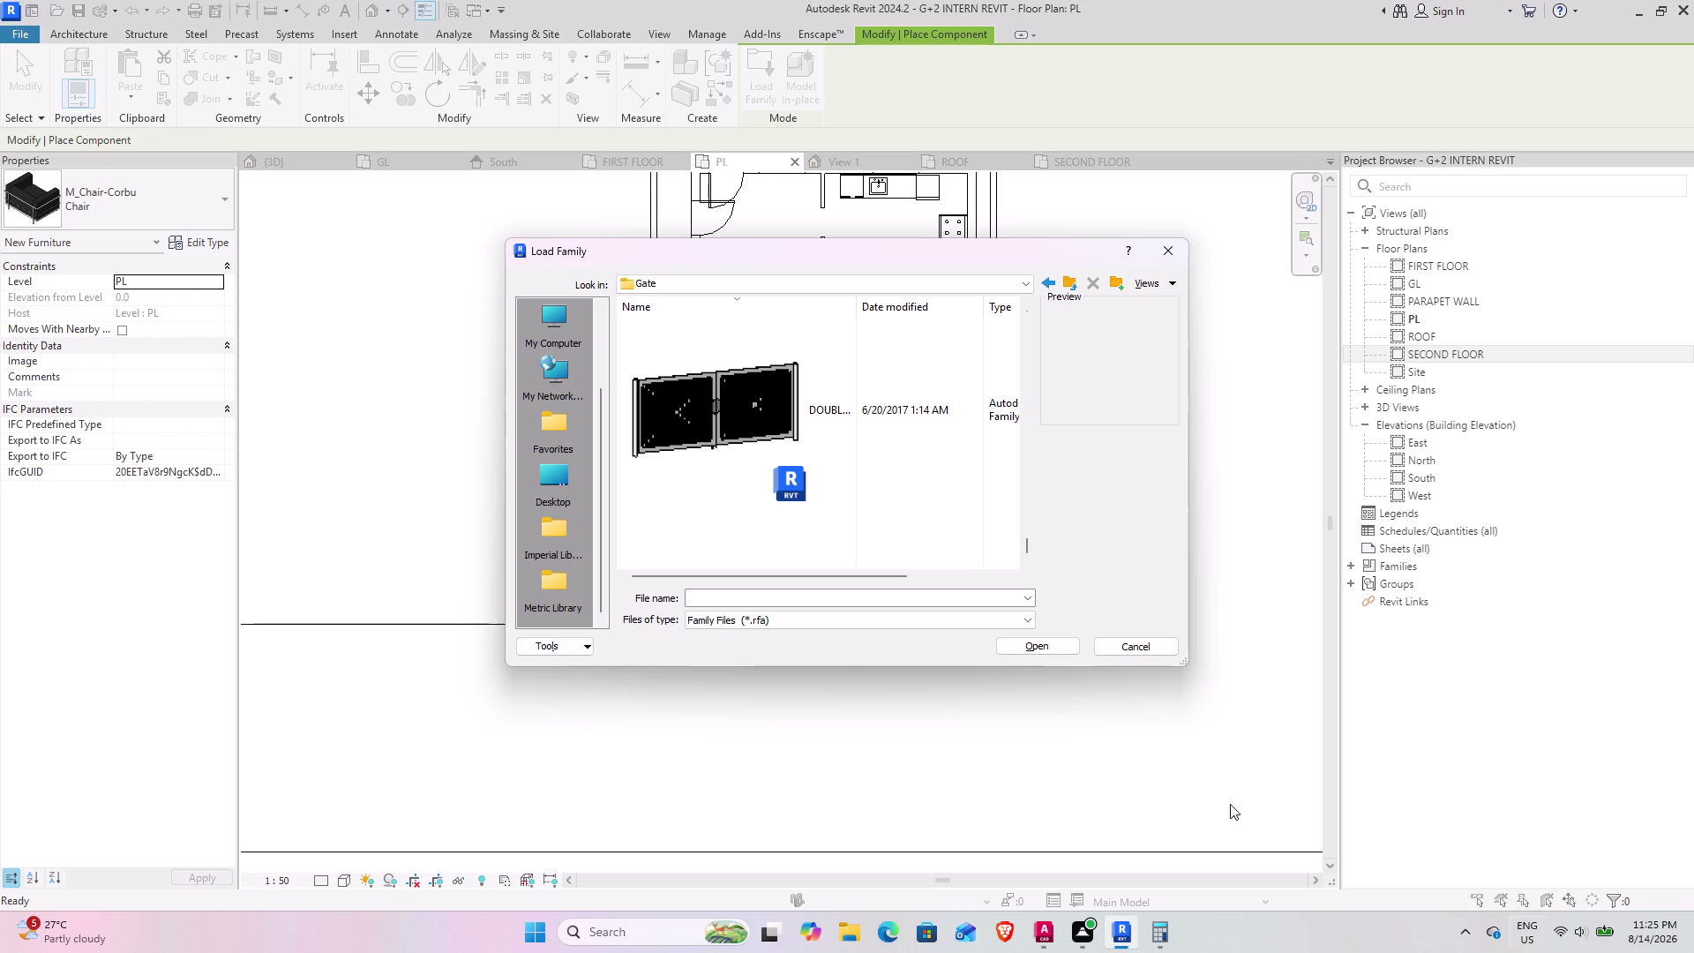
Load DOUBLE_METAL_GATE_10830.rfa and place the gate below the building entrance.
click(735, 420)
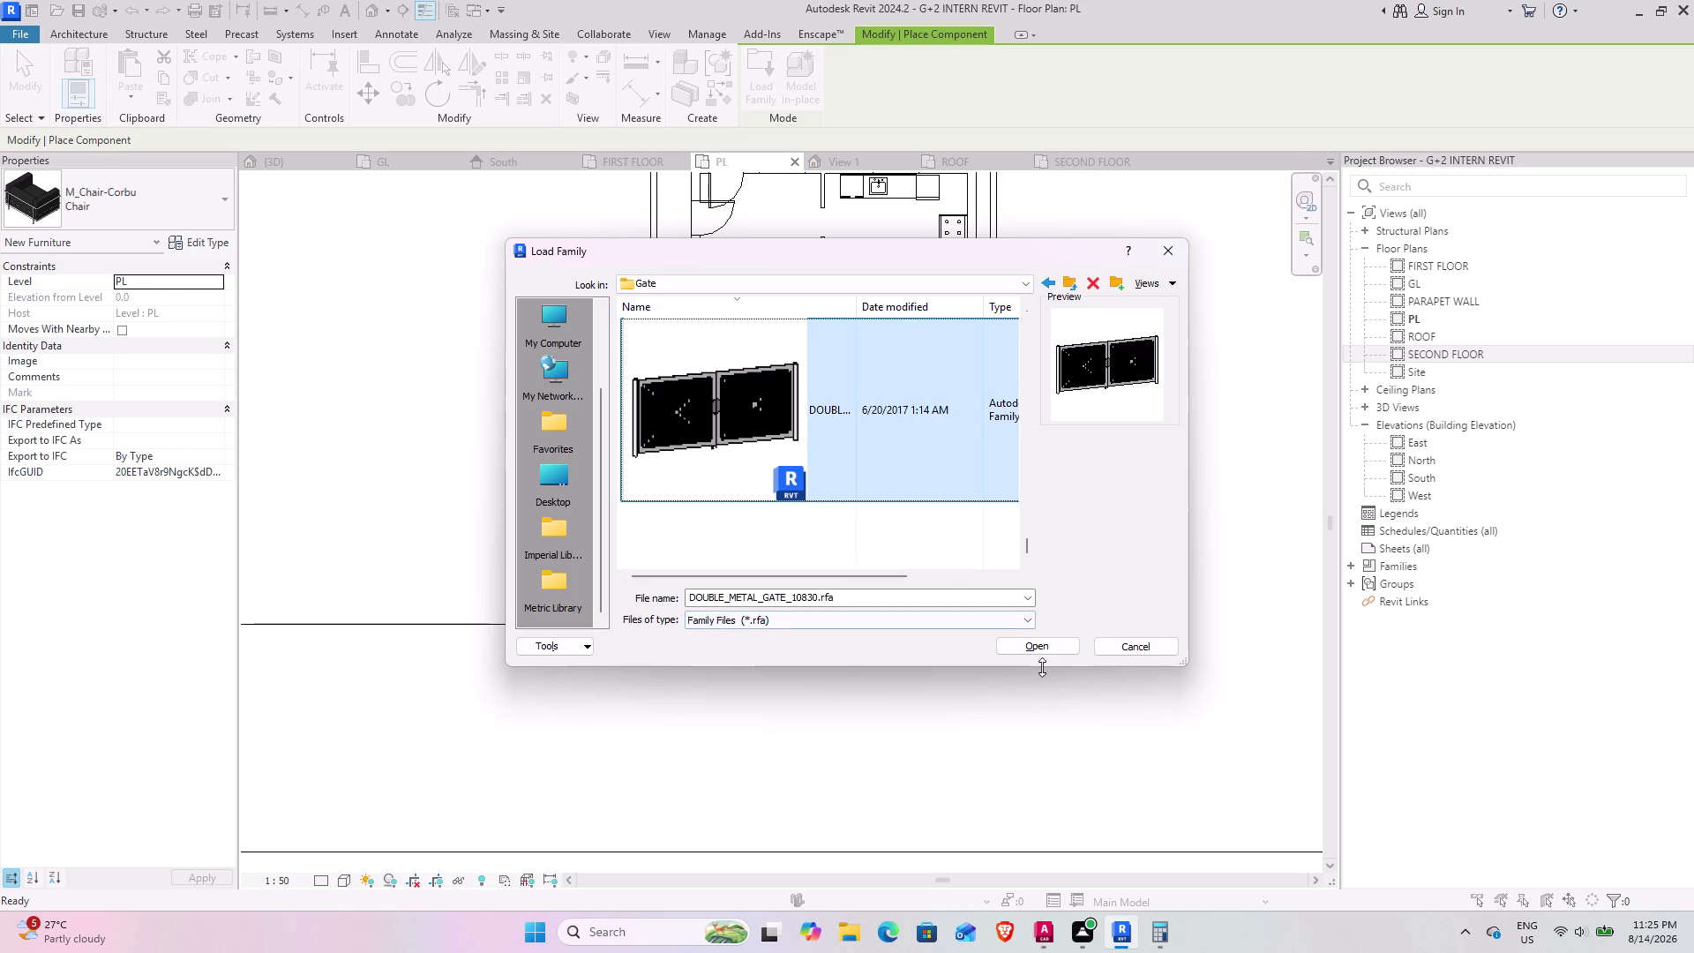
click(1031, 643)
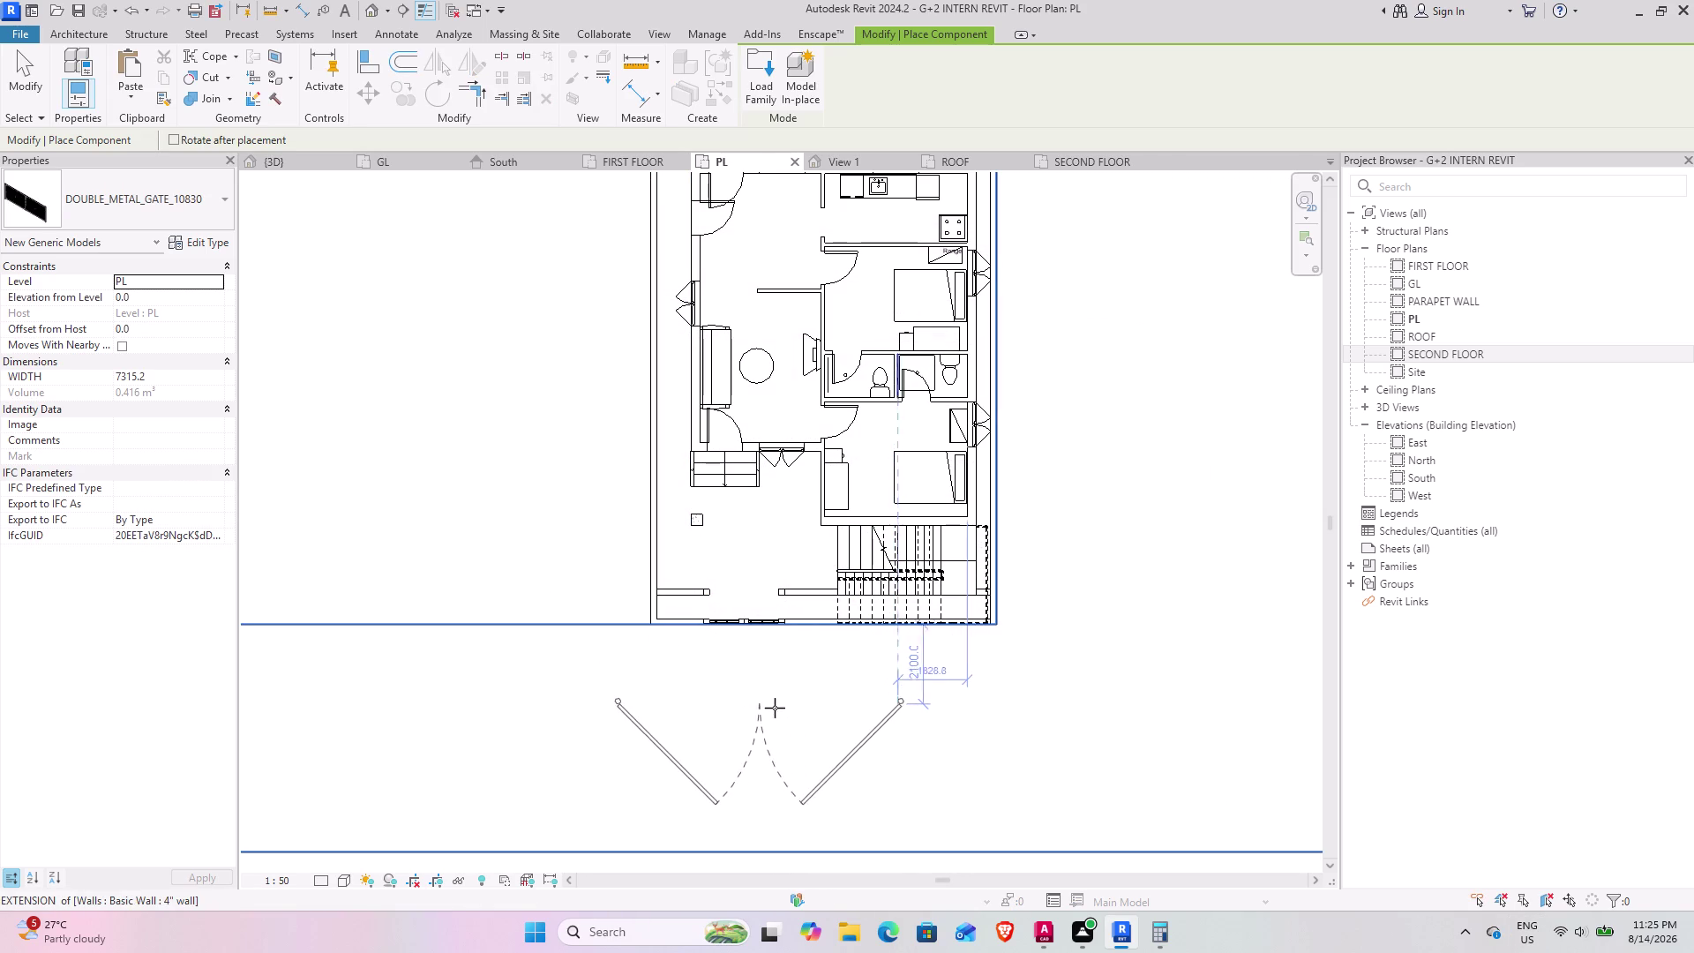
click(773, 708)
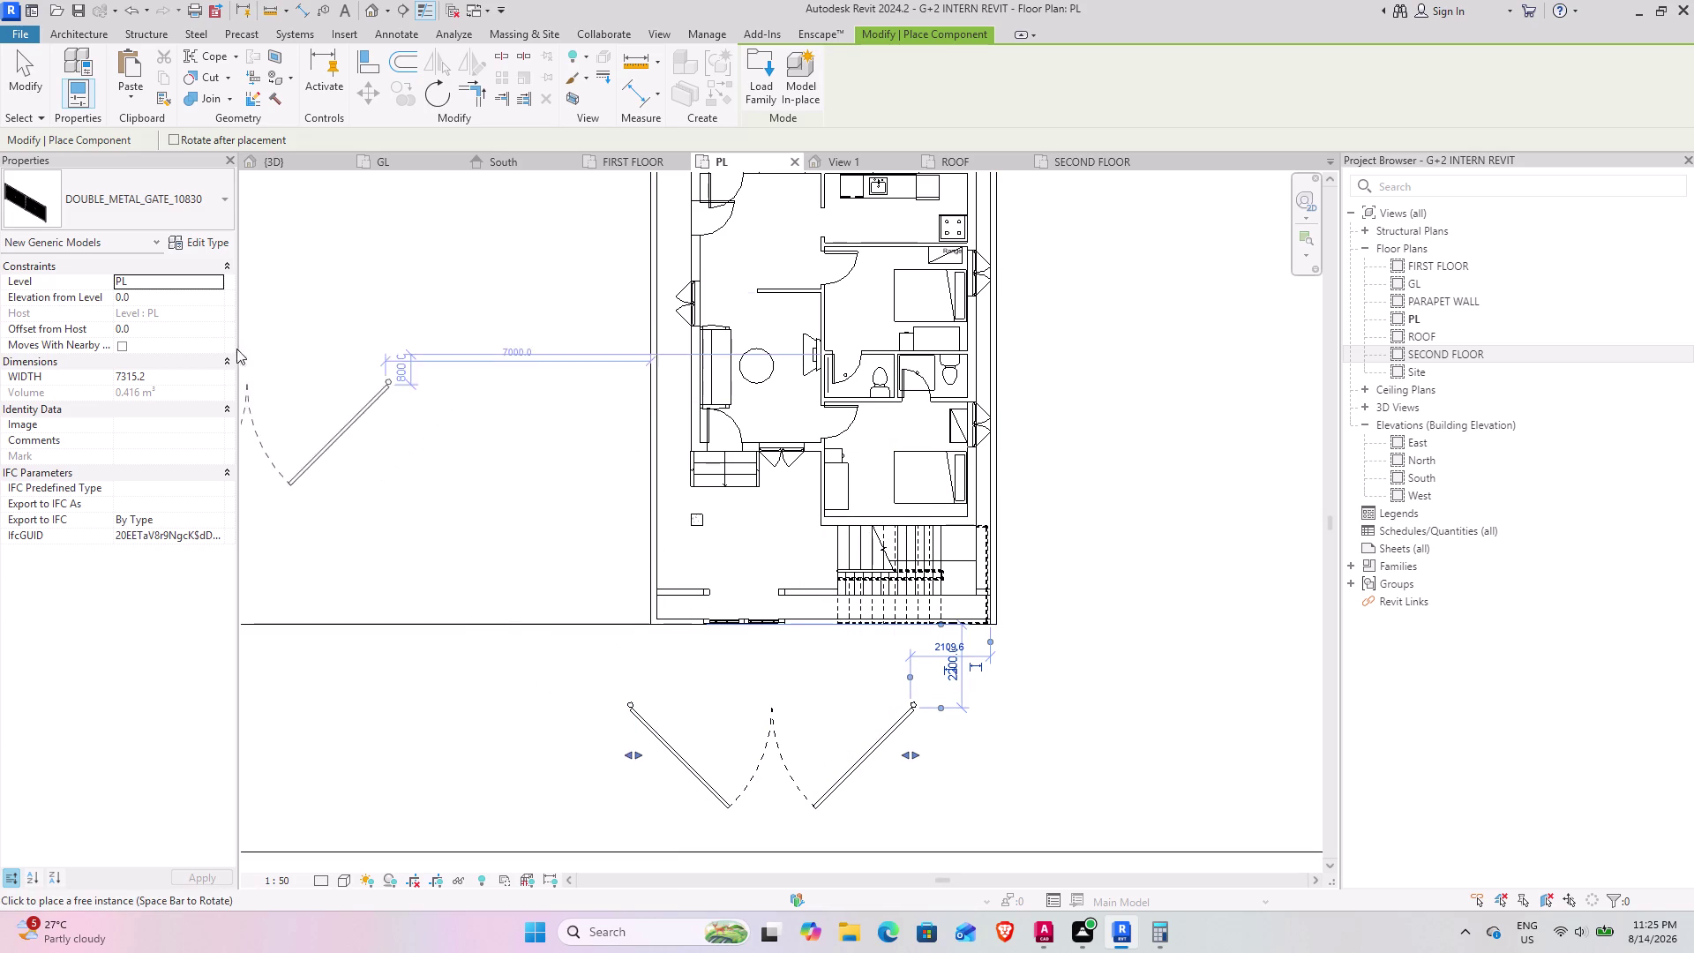
key(Escape)
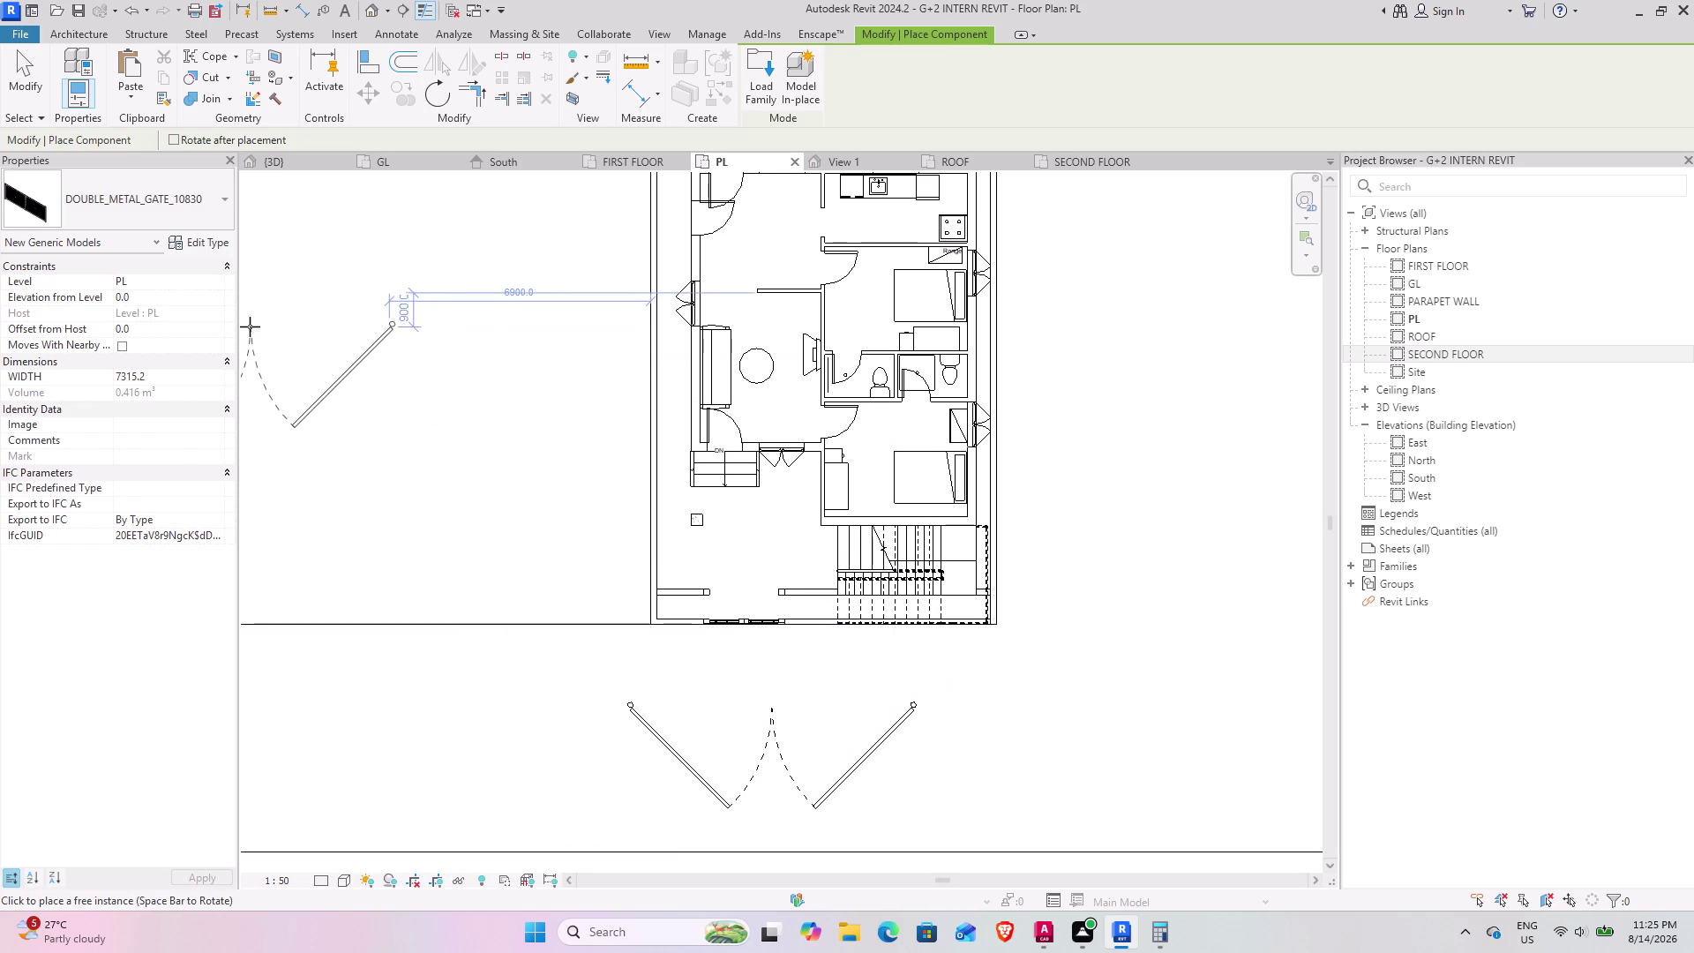
Select the placed gate in the {3D} view and open its family for editing.
click(285, 162)
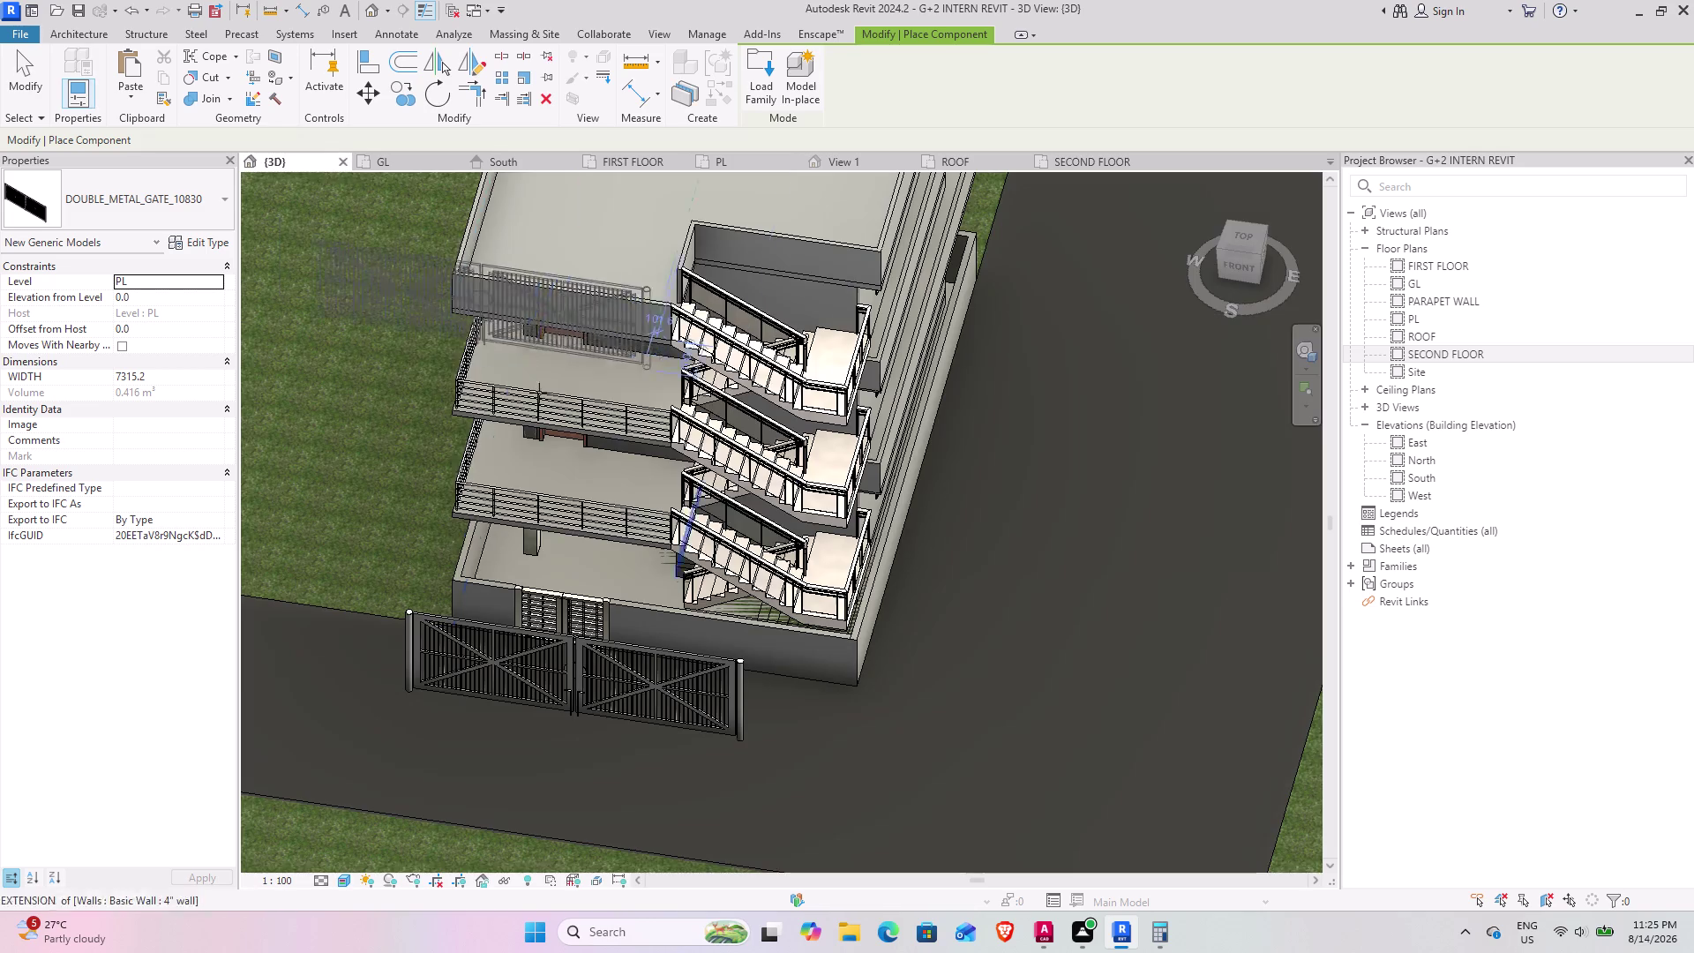
key(Escape)
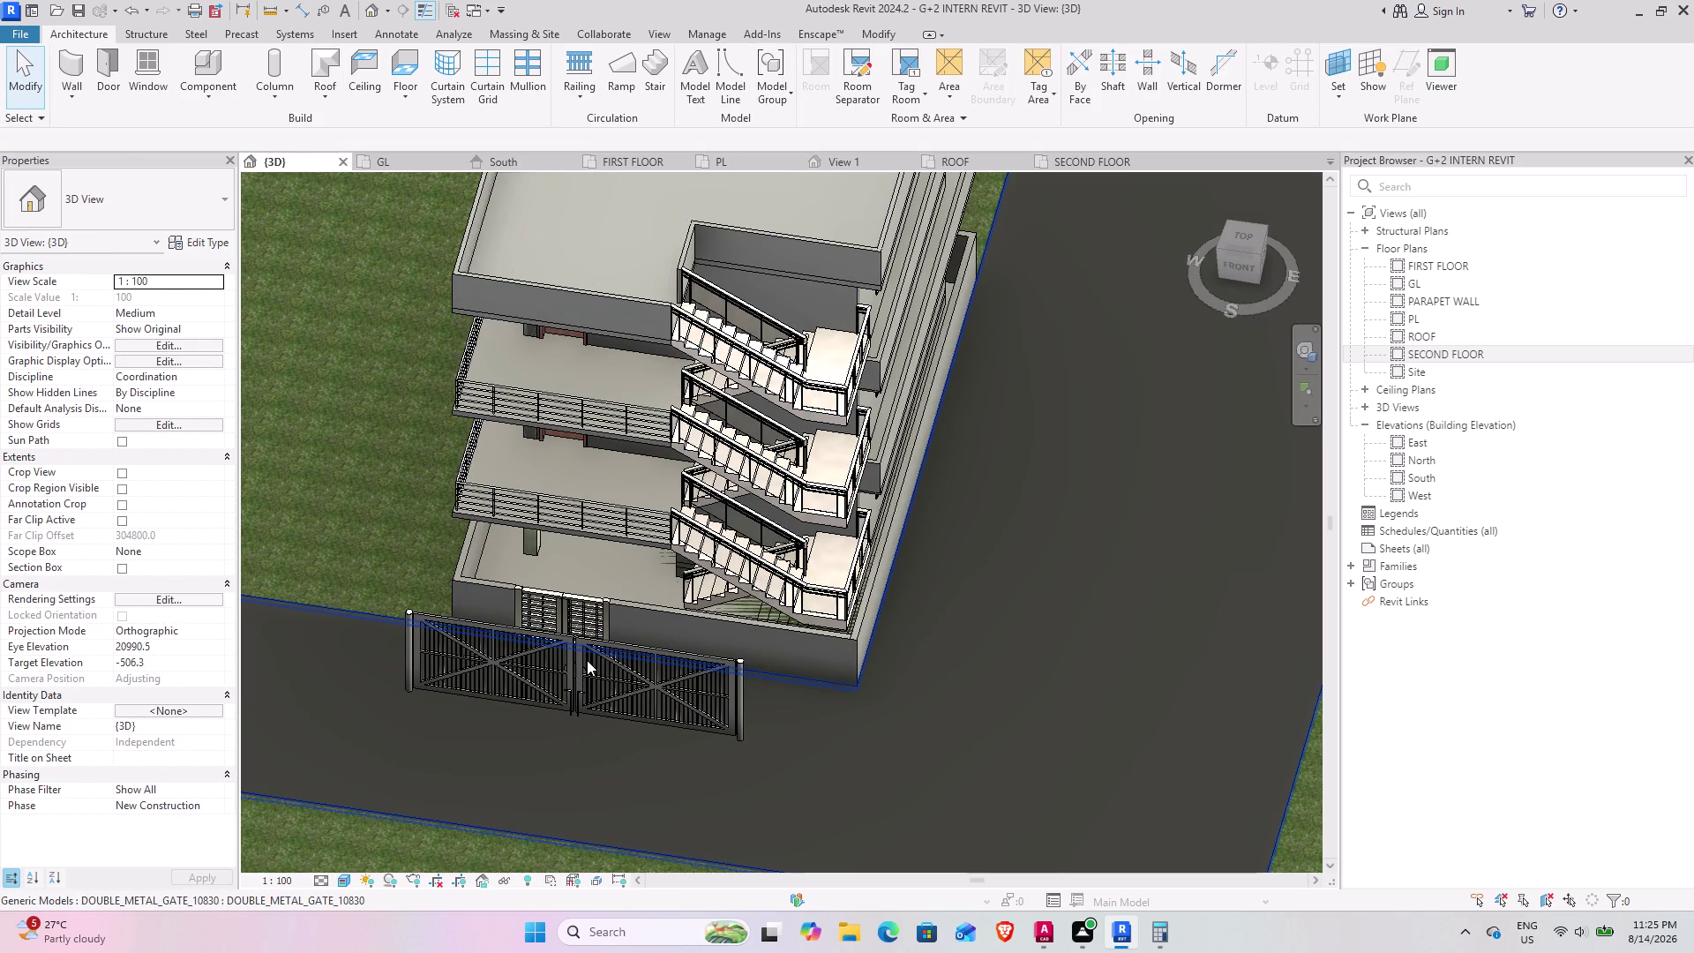
click(587, 660)
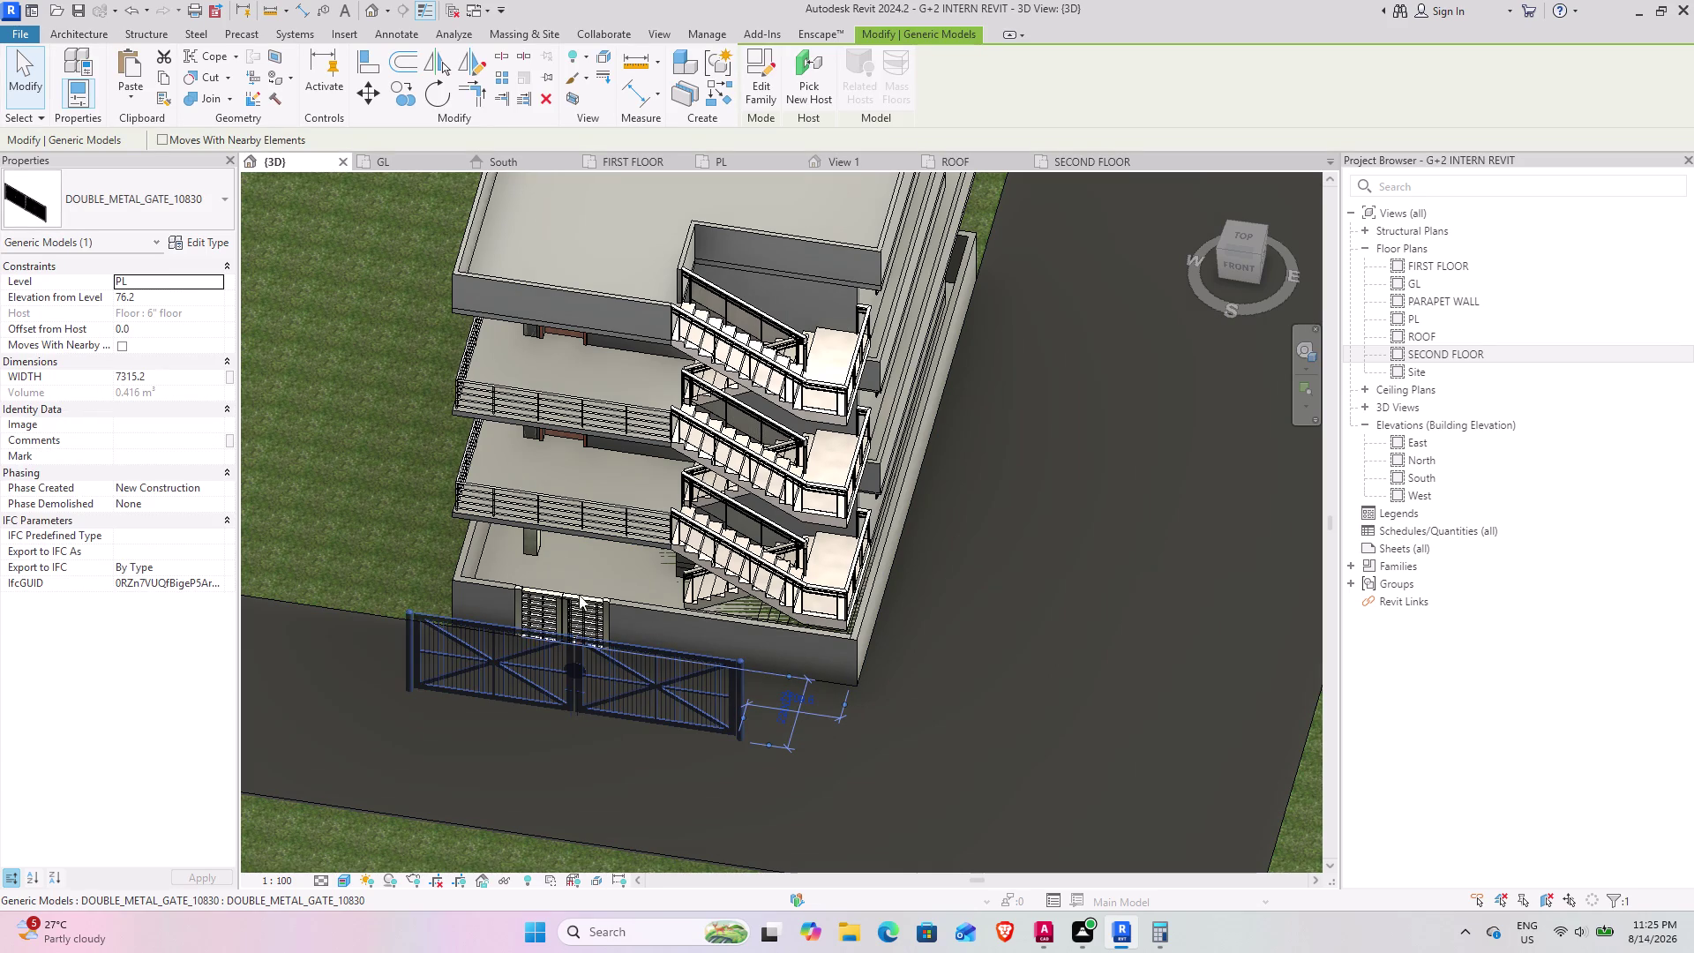
click(771, 82)
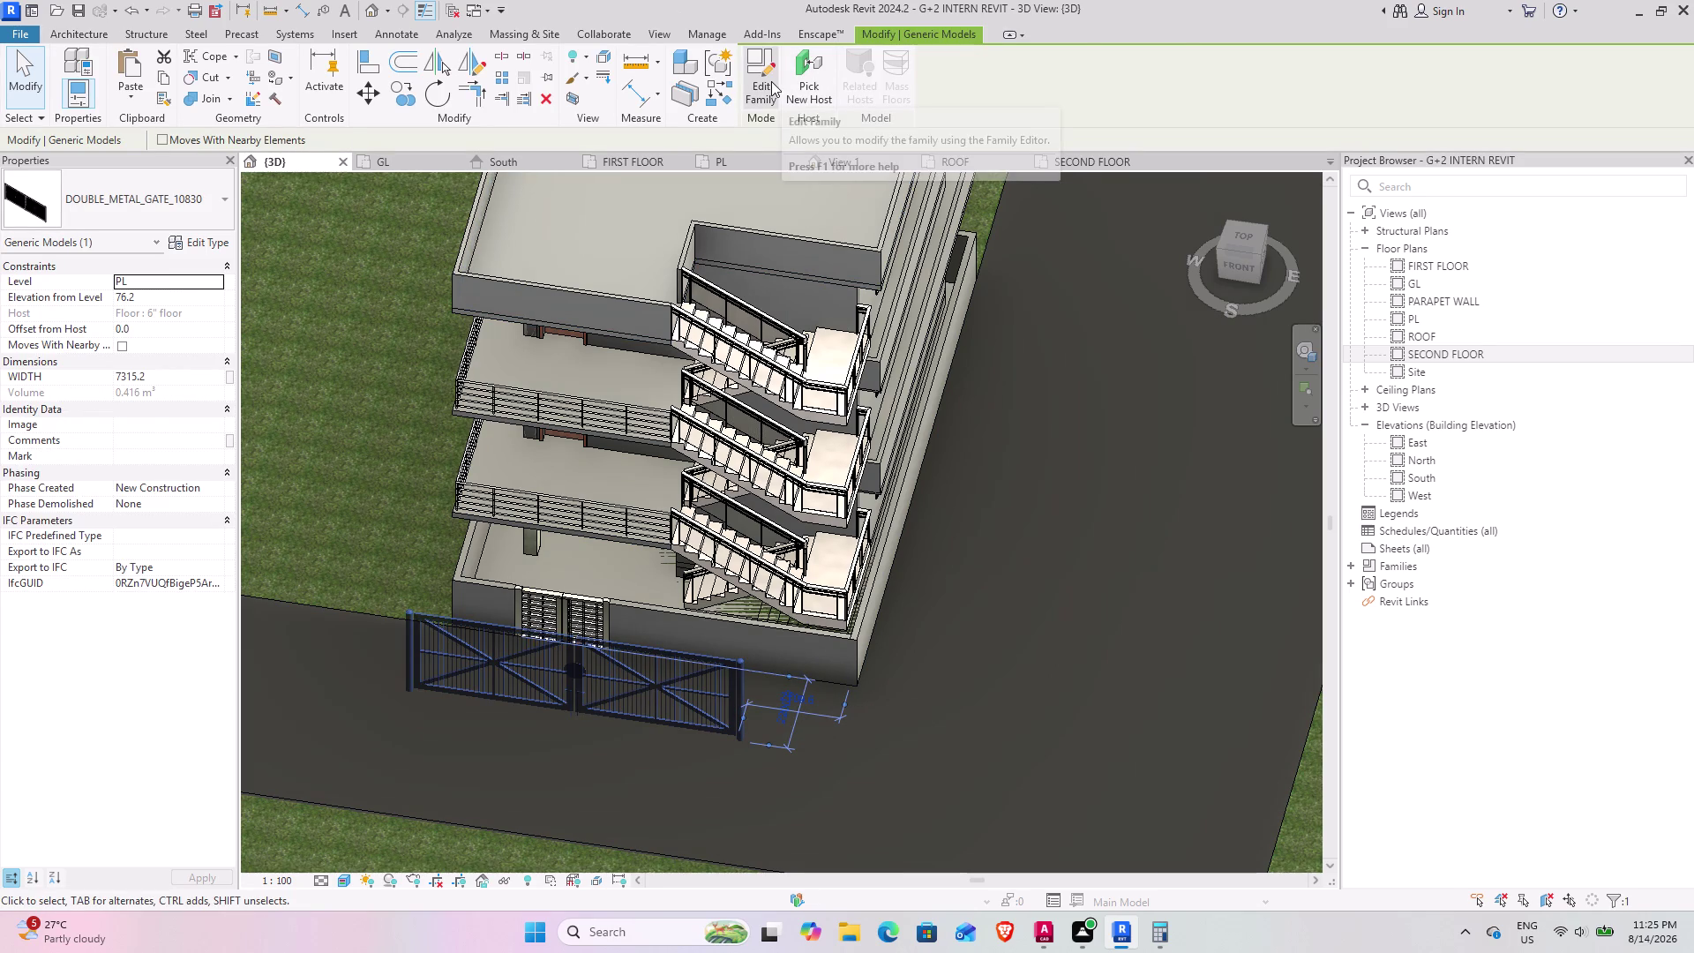
scroll(down, 3)
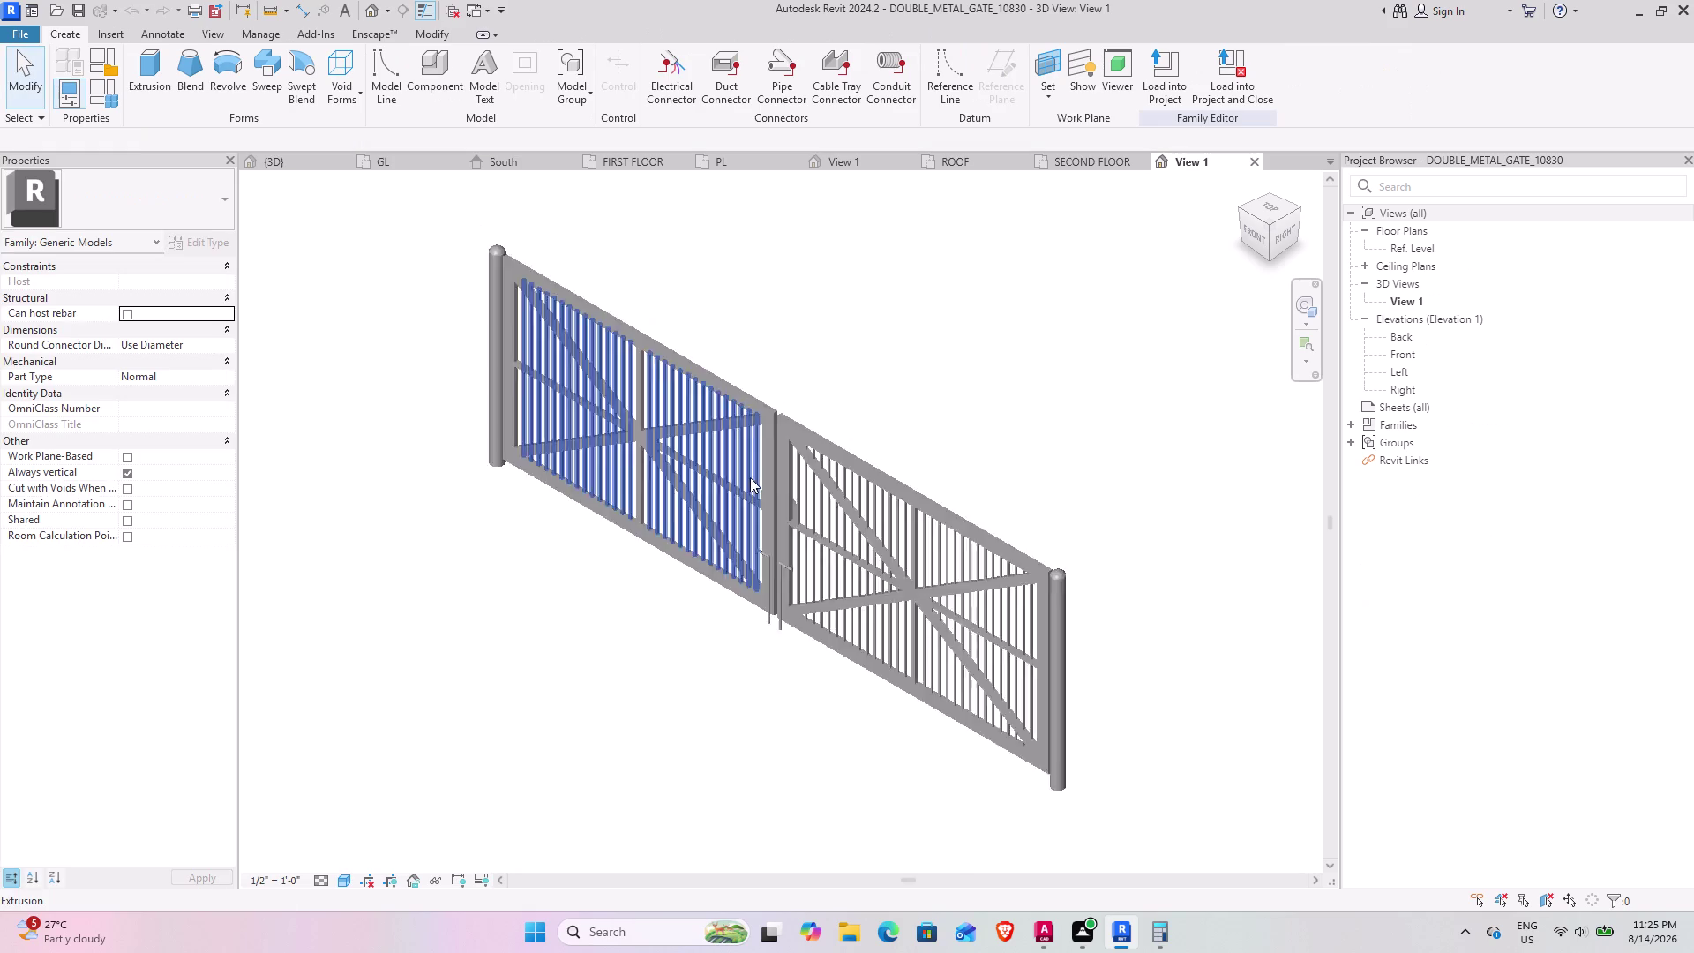
Orbit the gate family to a front view and window-select all eleven gate parts.
scroll(down, 3)
middle_drag(724, 519, 949, 470)
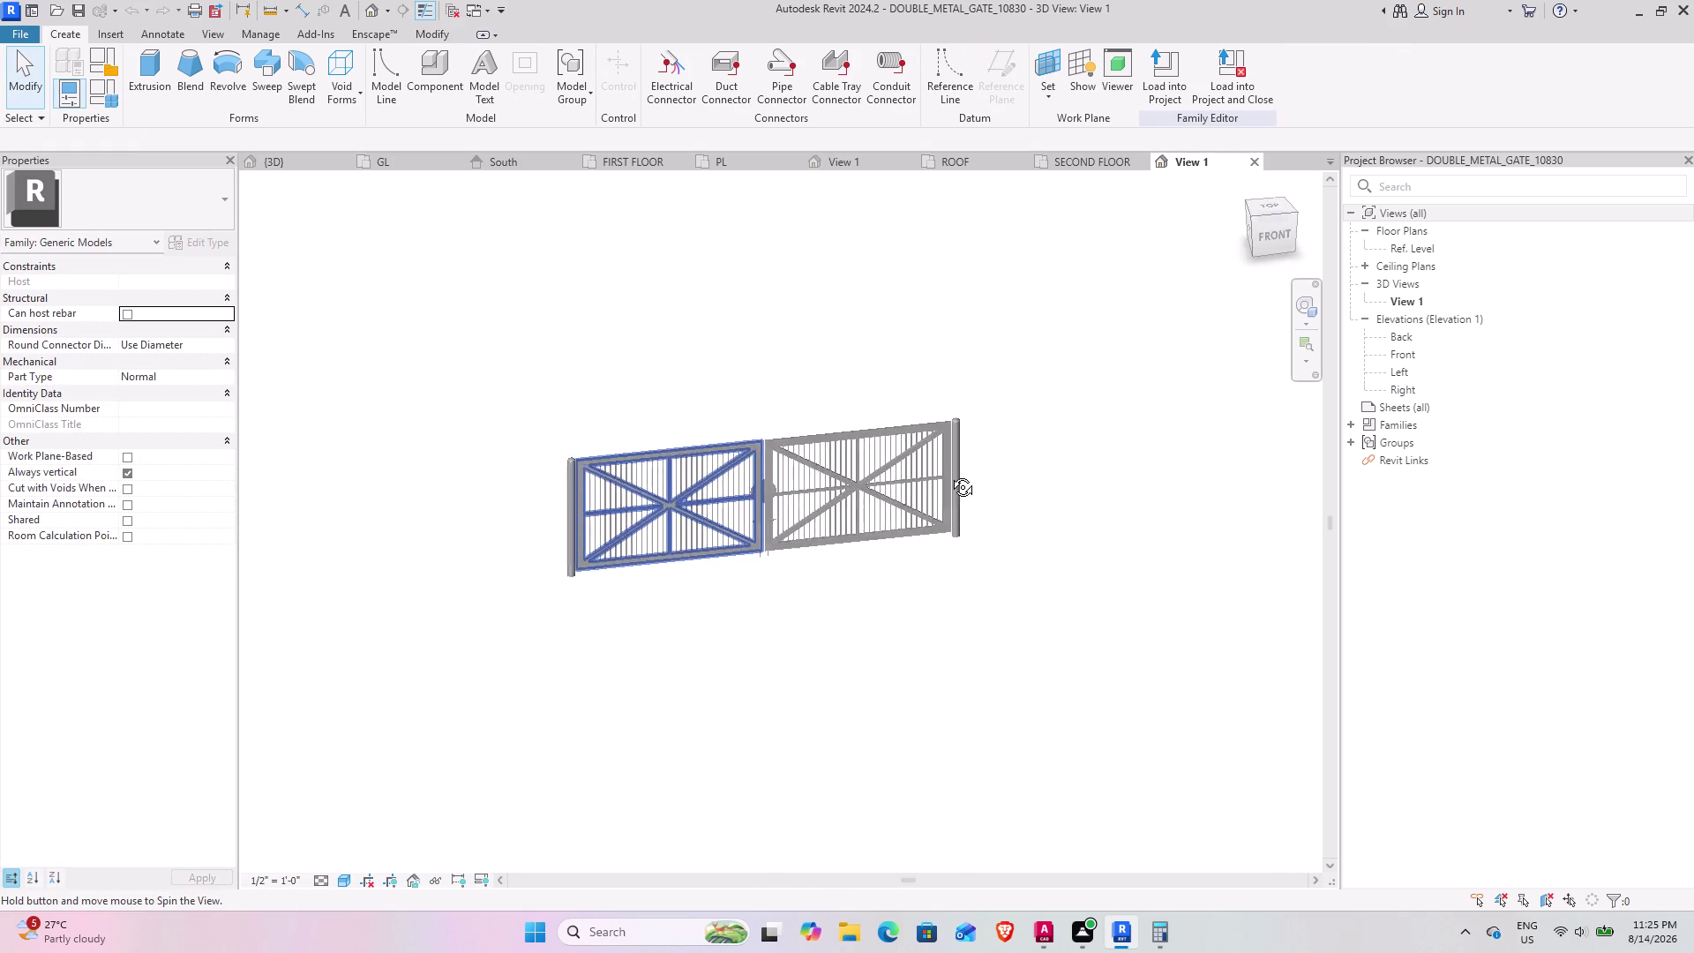
middle_drag(949, 470, 909, 473)
drag(985, 574, 969, 558)
drag(525, 393, 1041, 641)
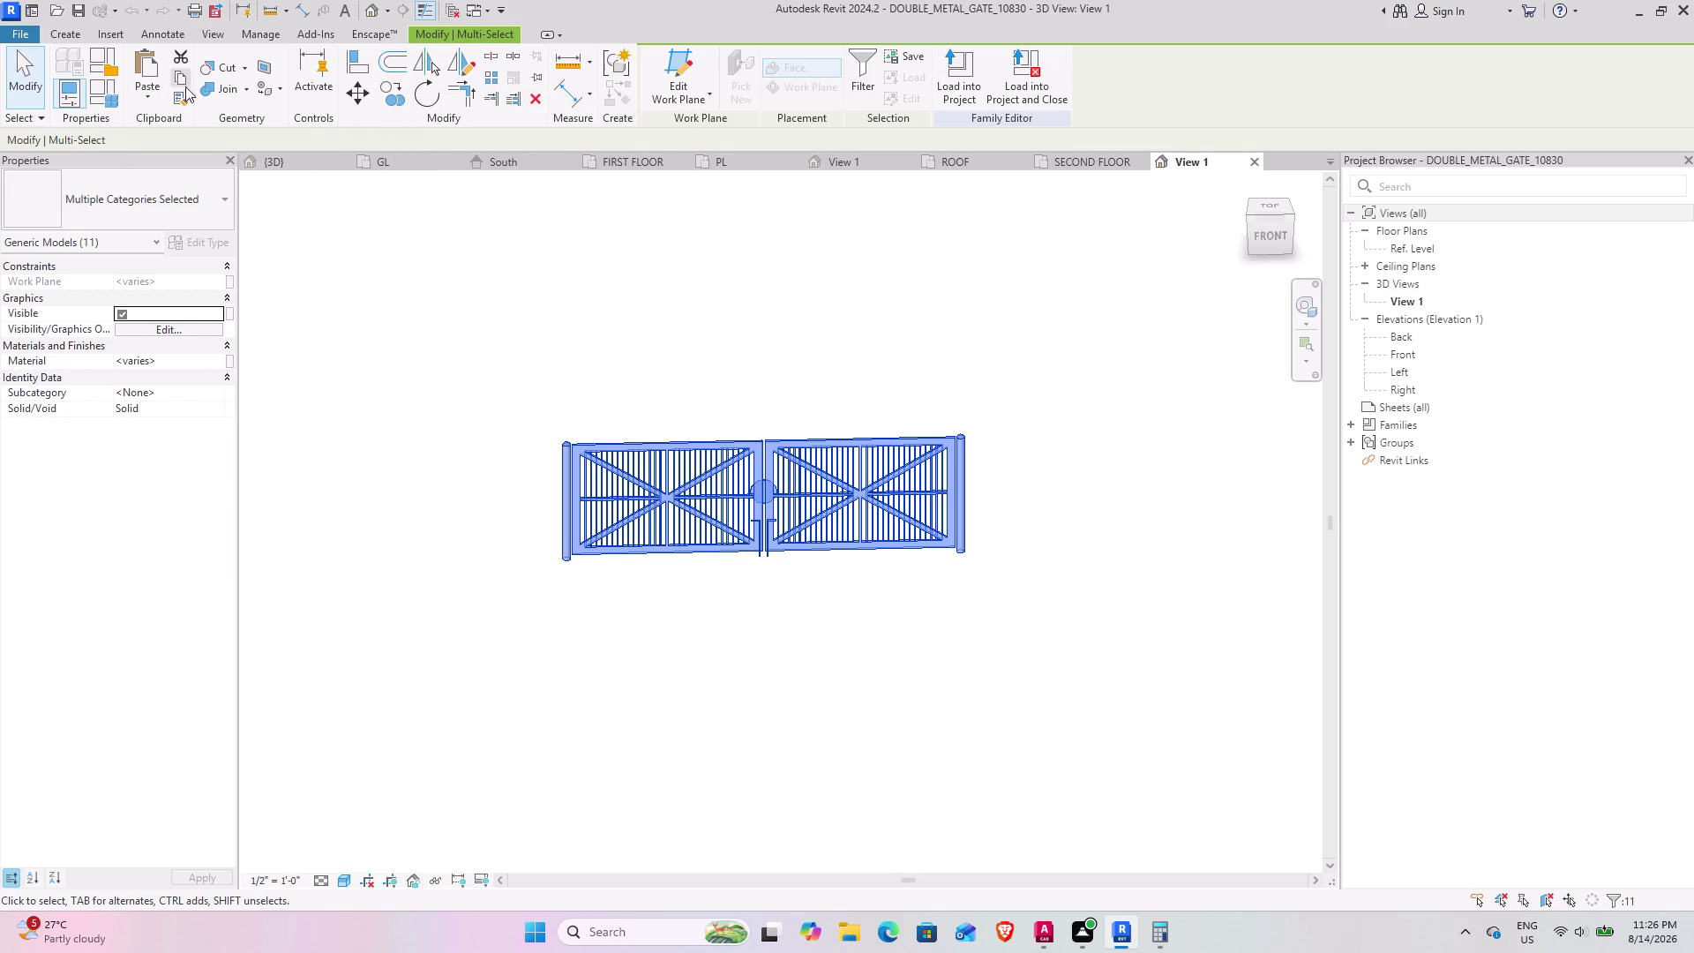
Make the left gate leaf's two-inch extrusion the only selected element.
click(247, 70)
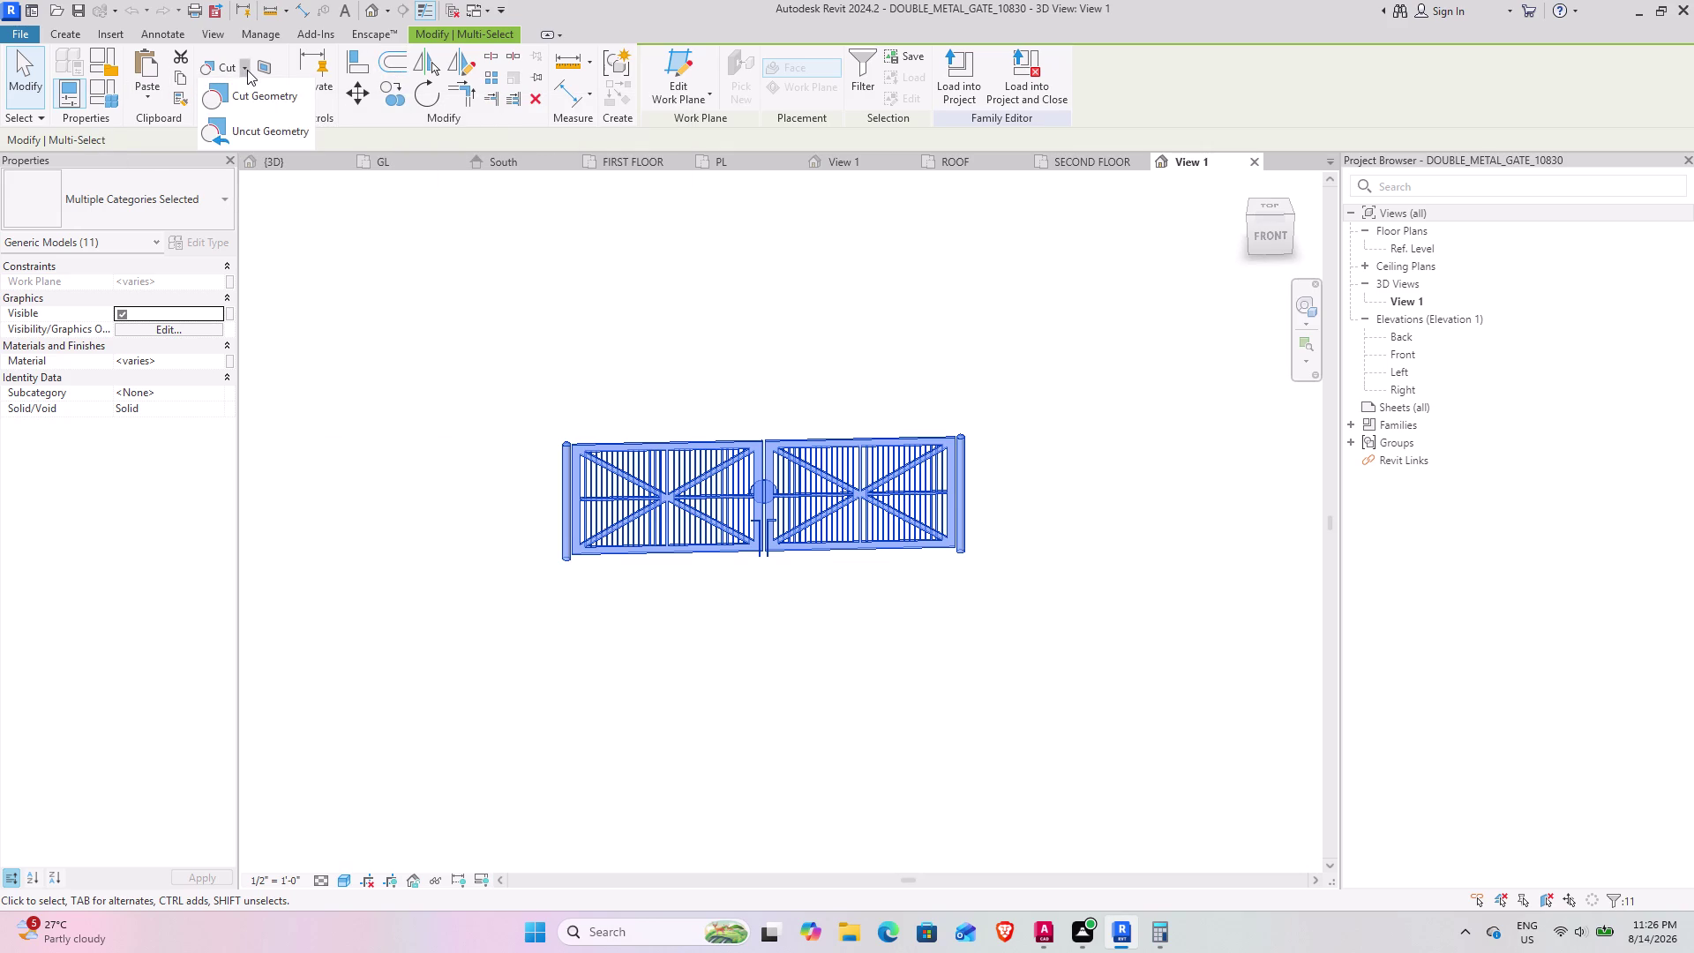
click(247, 70)
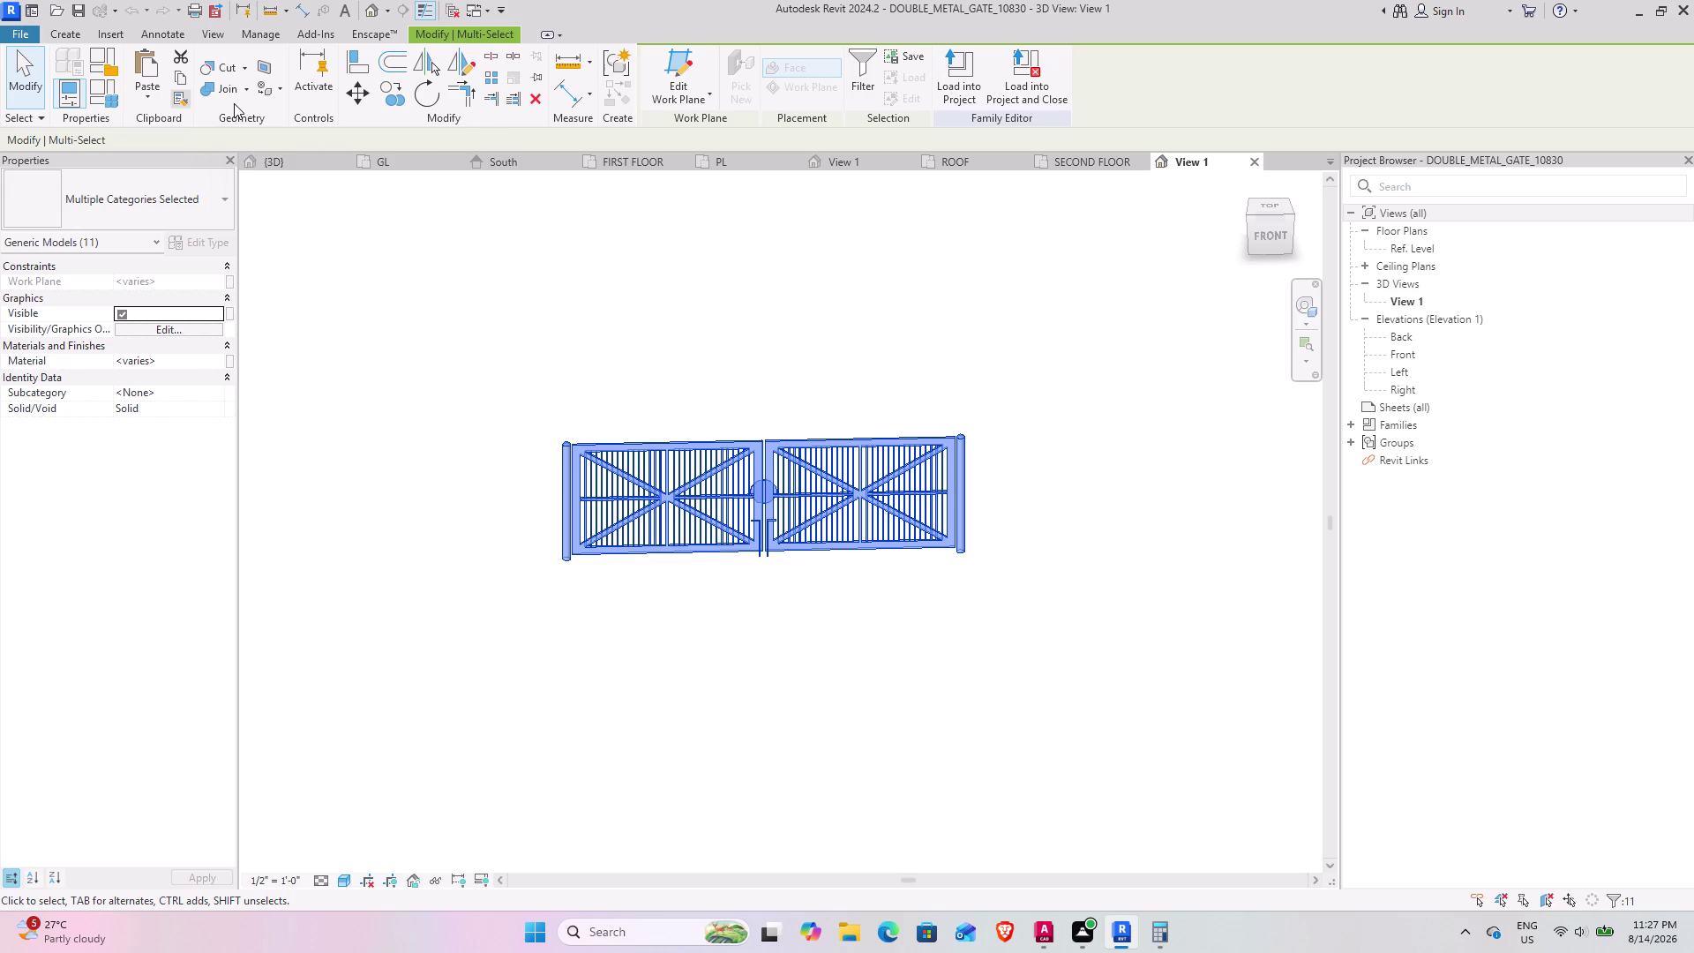
text(R)
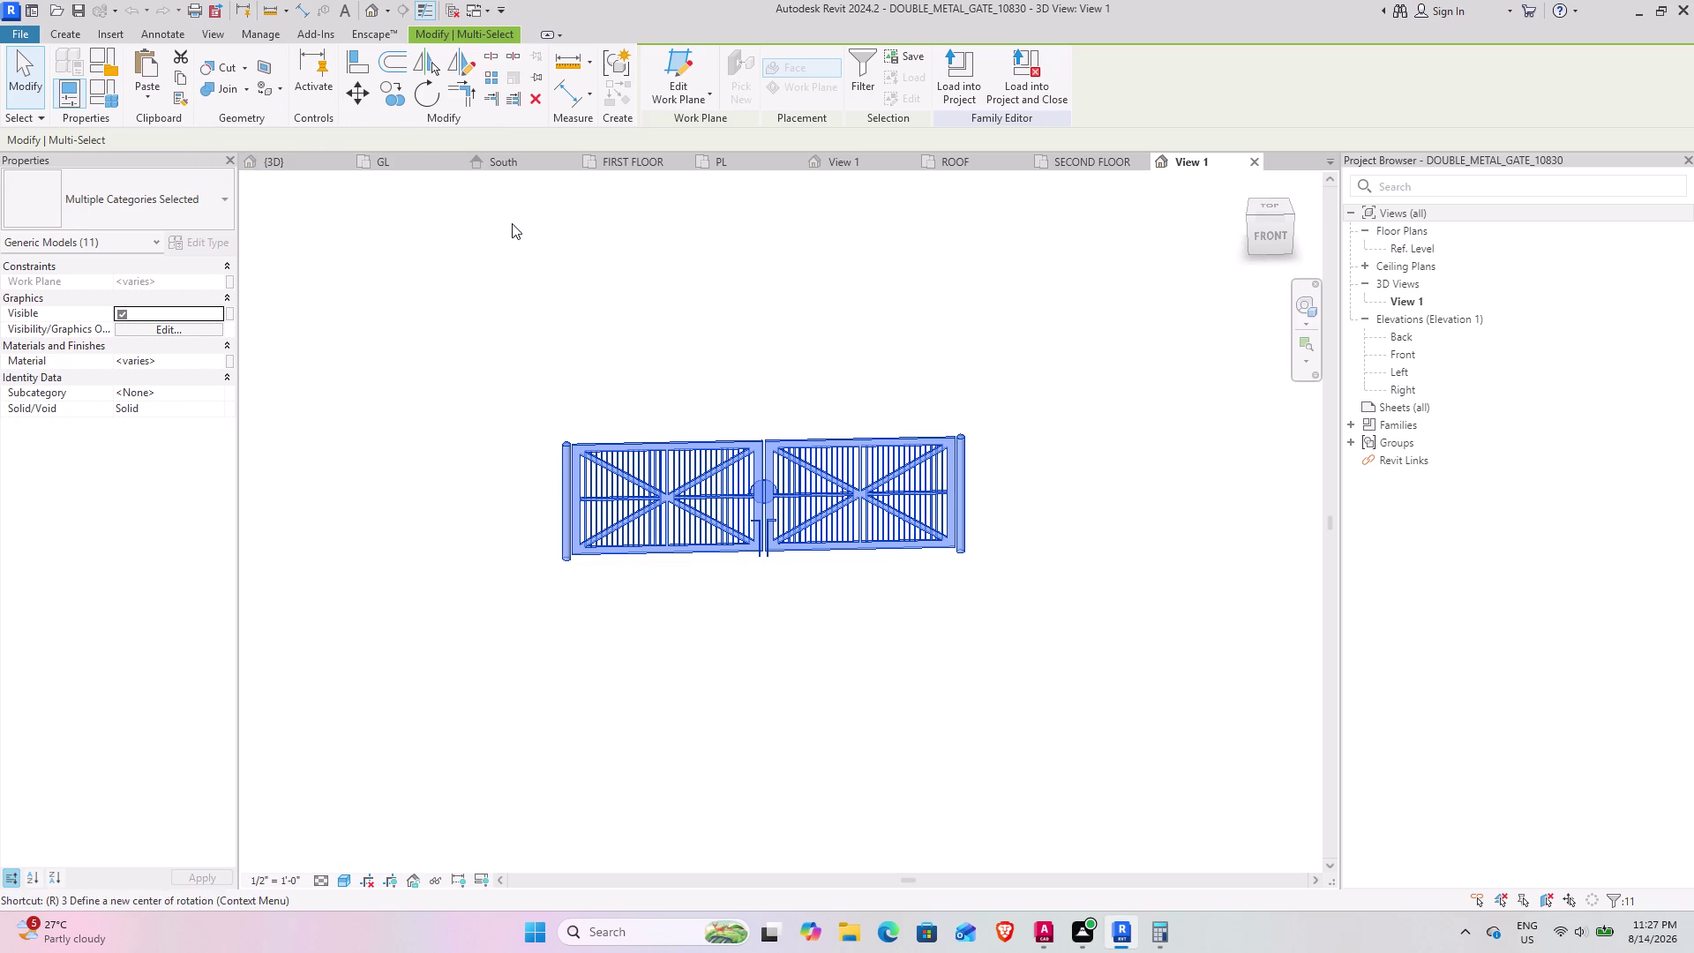
text(E)
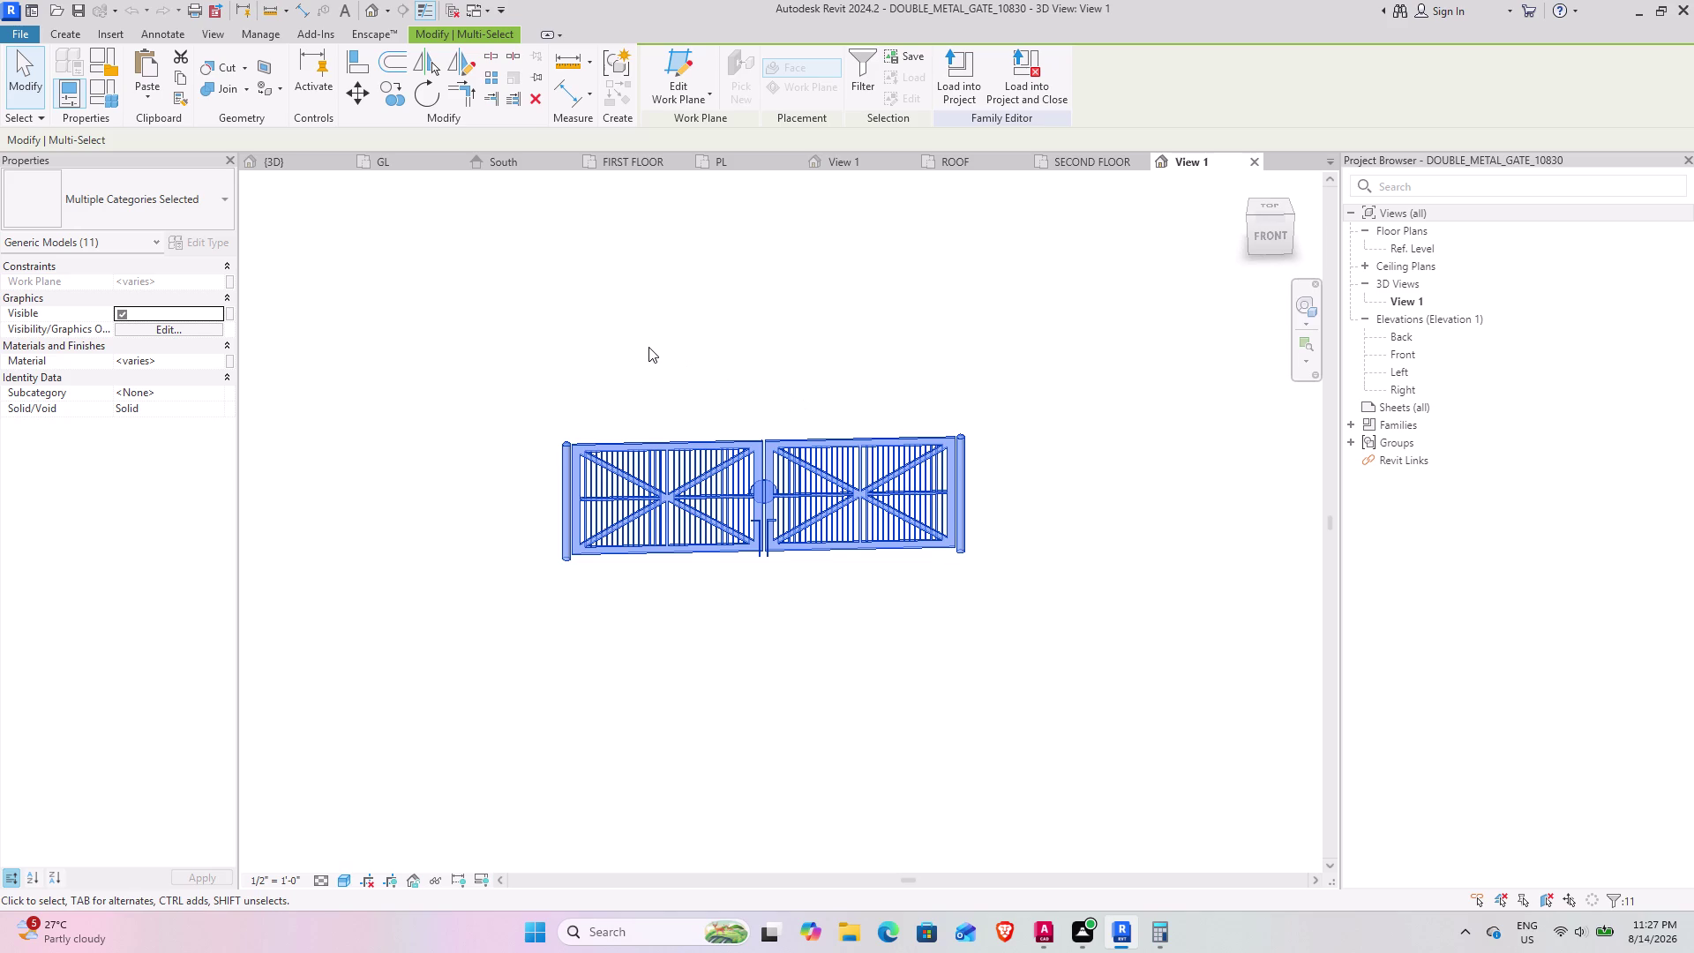
text(RE)
click(590, 451)
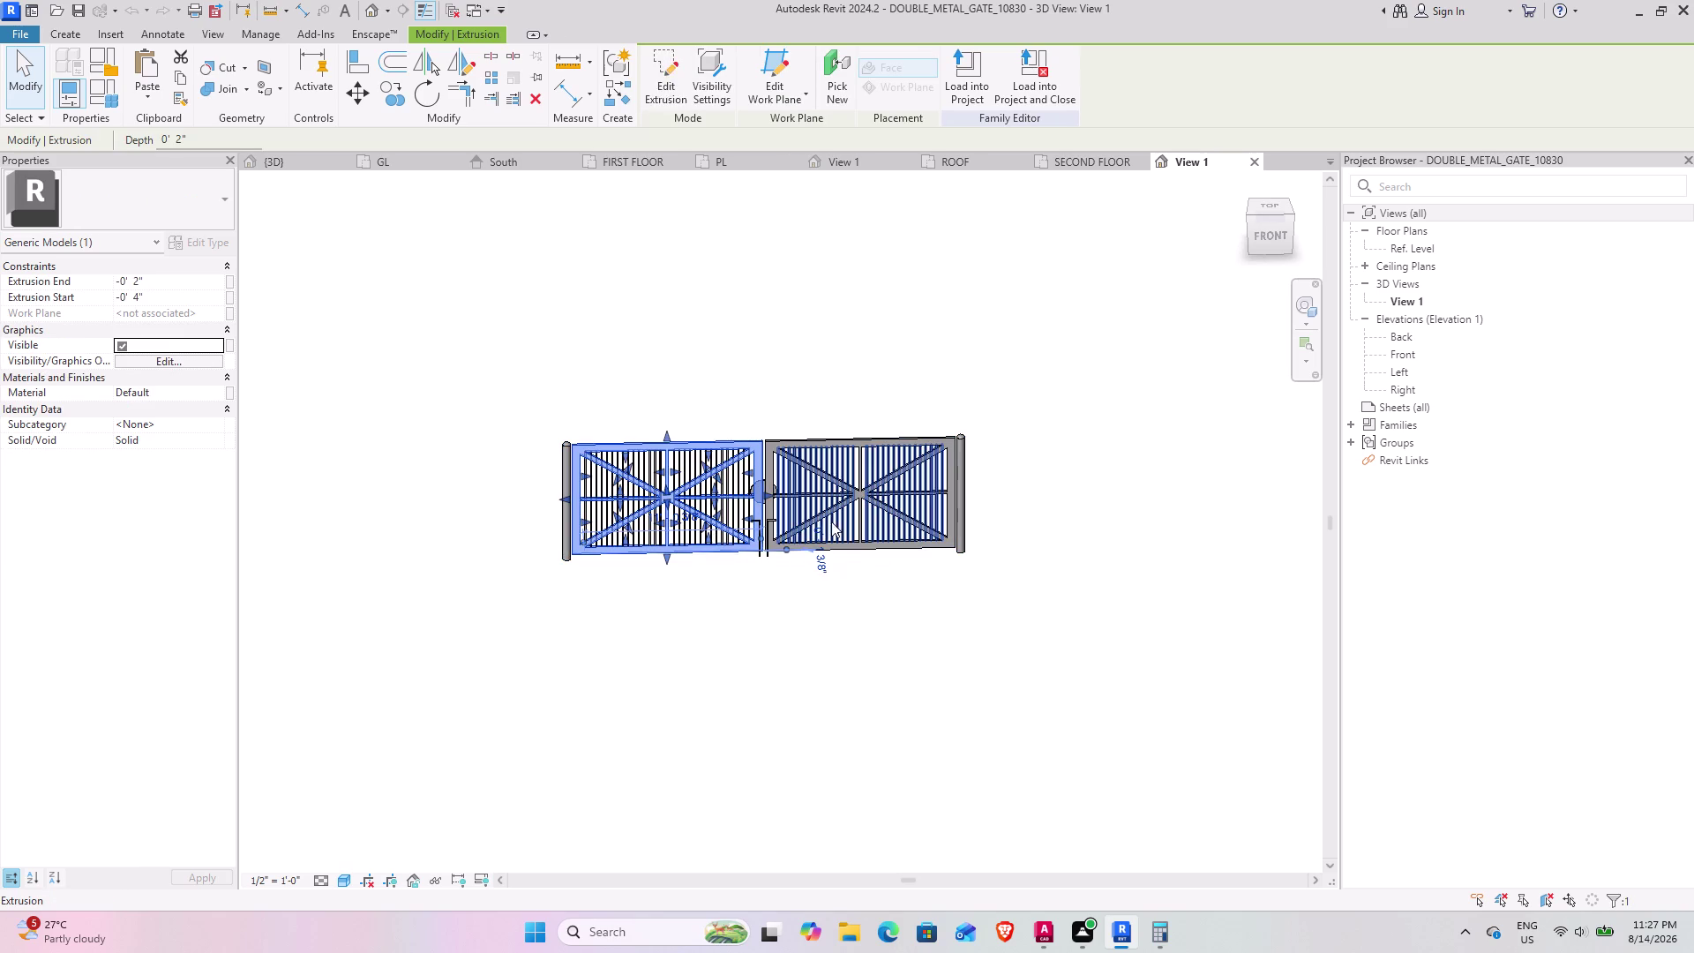
Inspect the left post's eight-foot extrusion, then window-select all eleven gate parts.
click(563, 450)
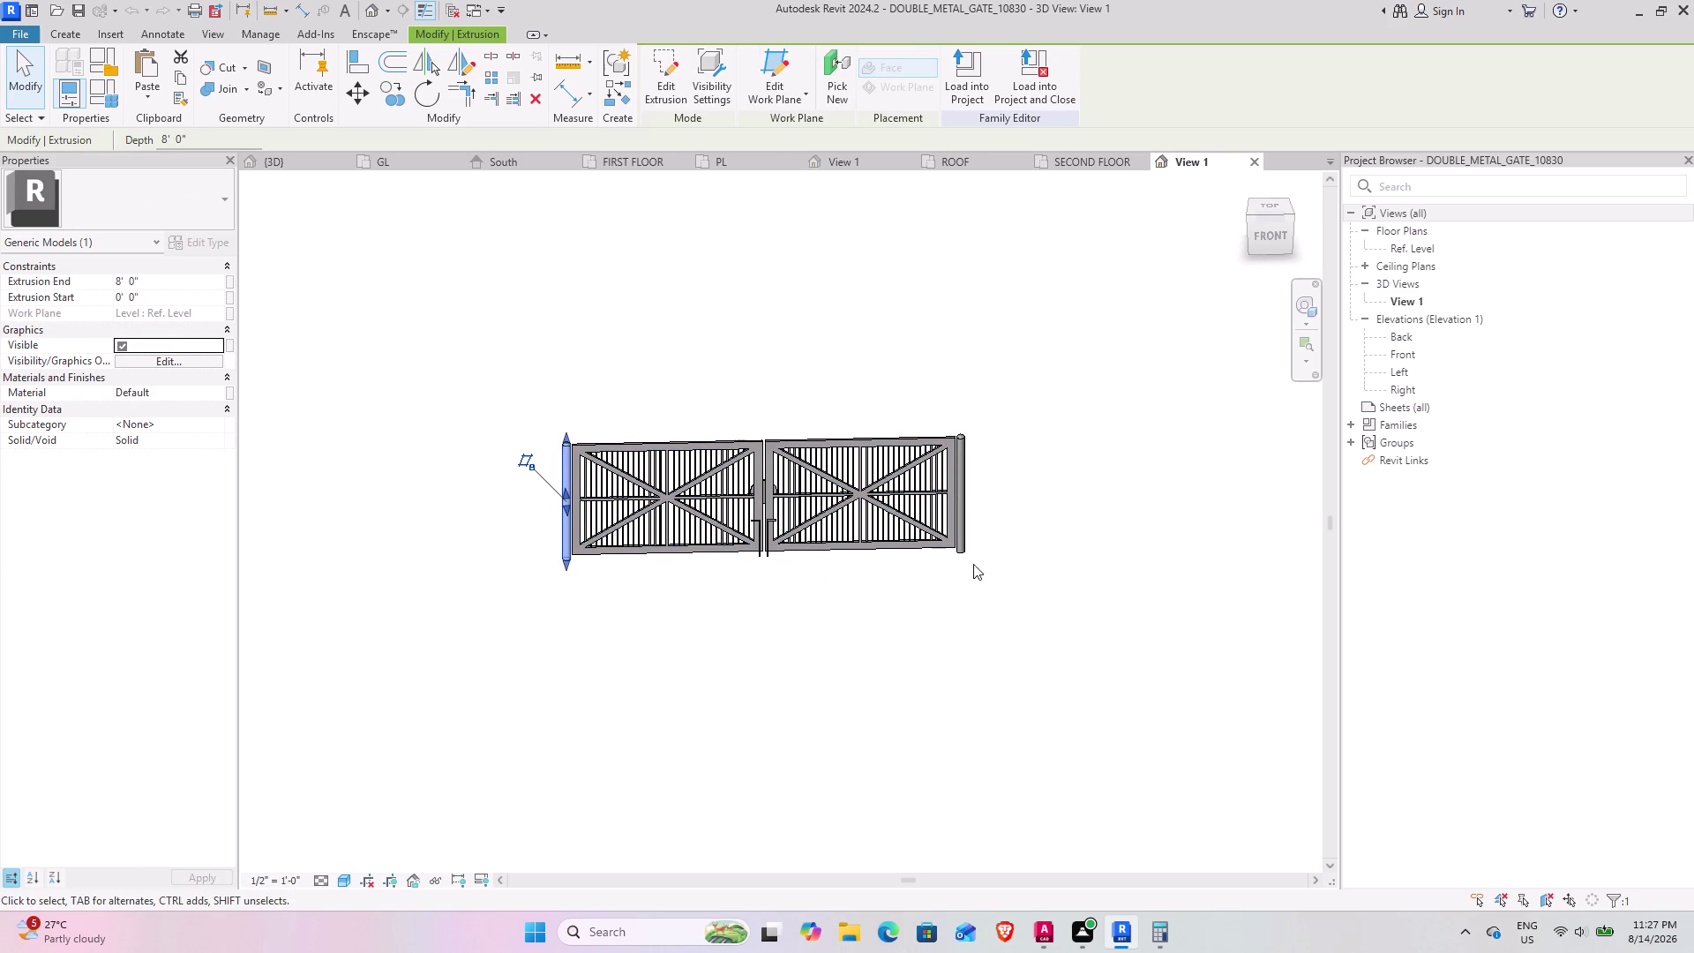
drag(984, 584, 530, 389)
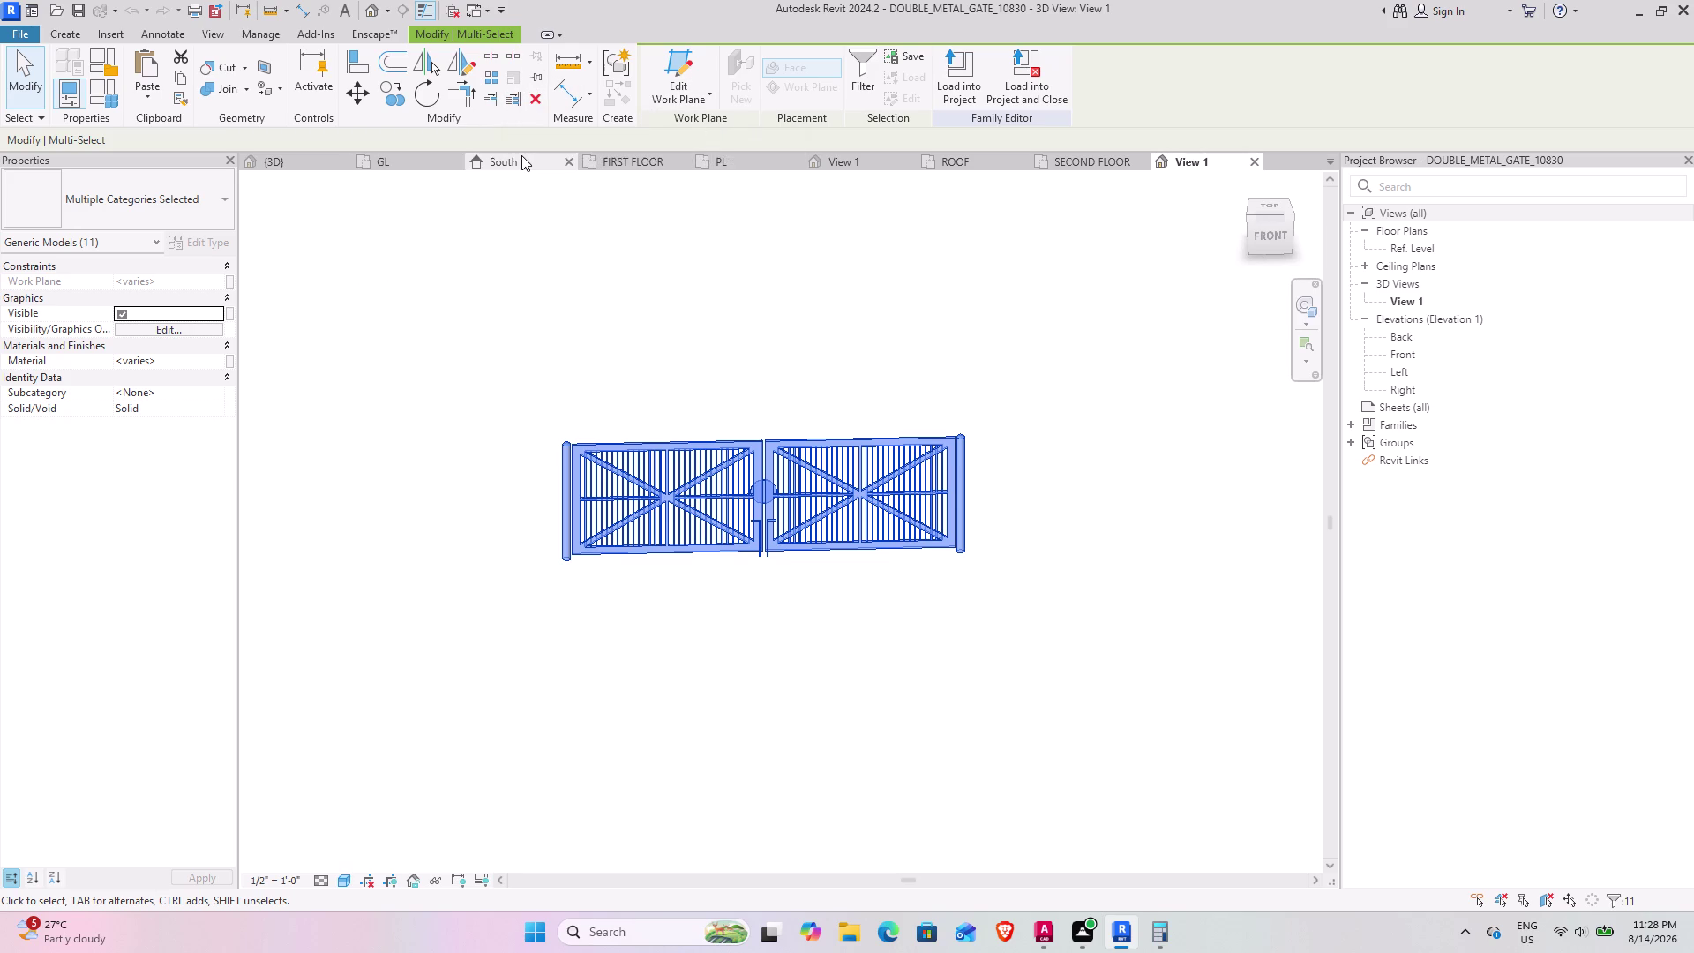
key(Escape)
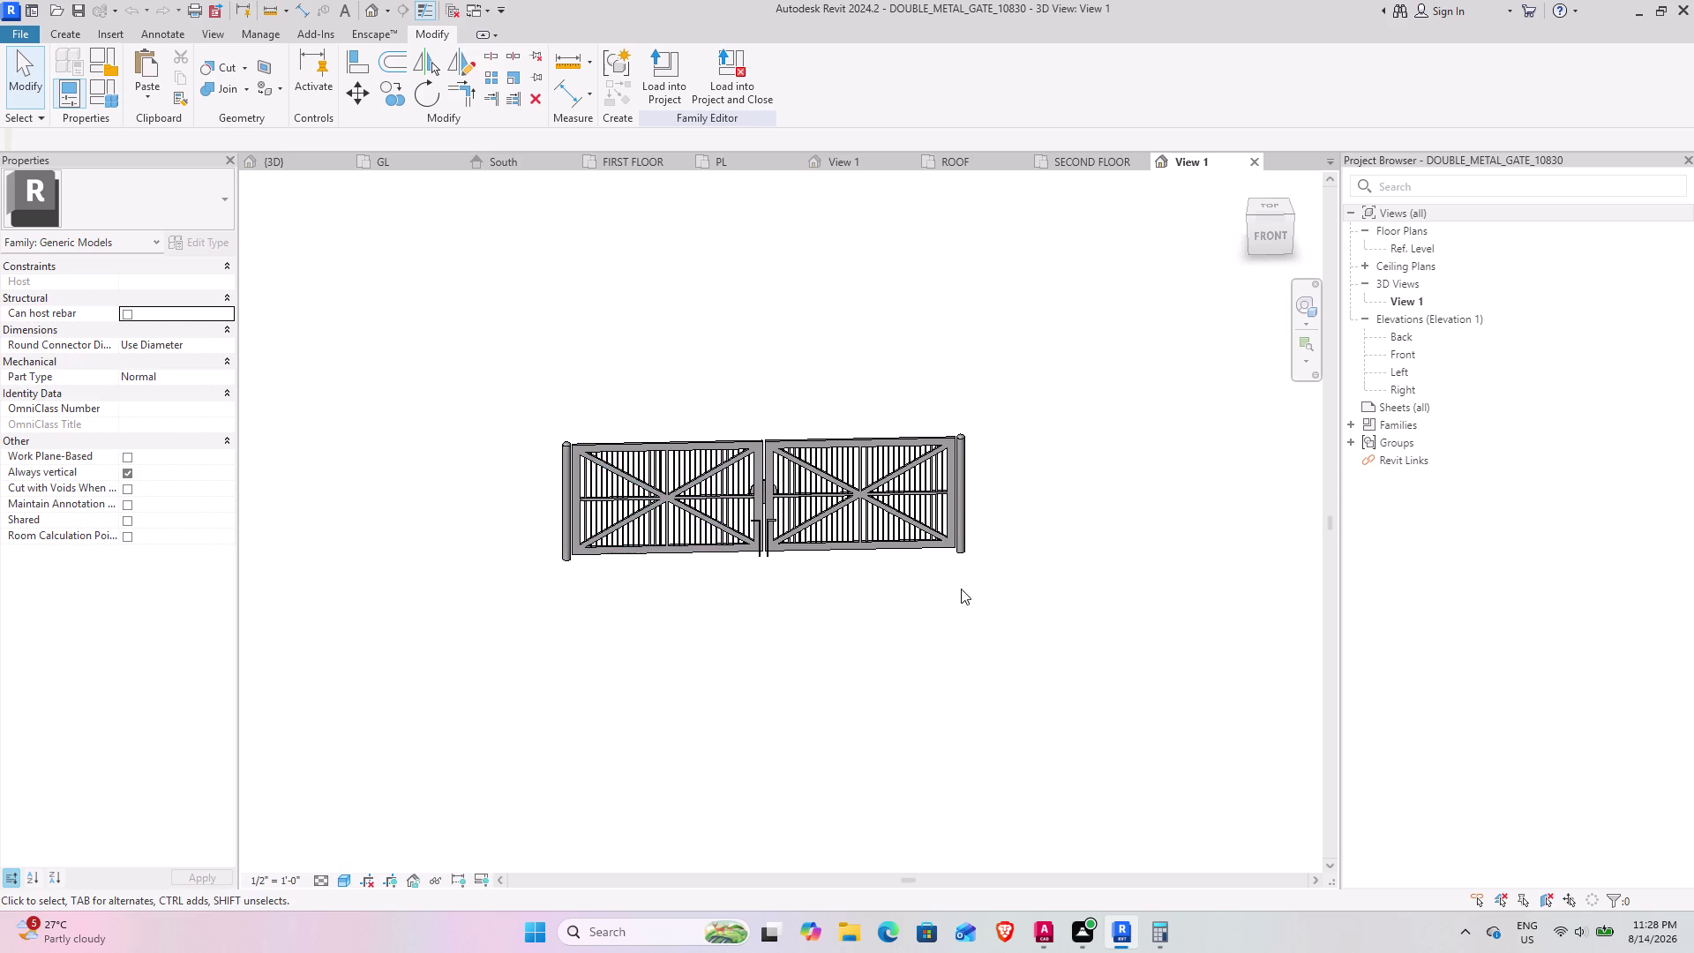
drag(1031, 609, 1023, 607)
click(531, 397)
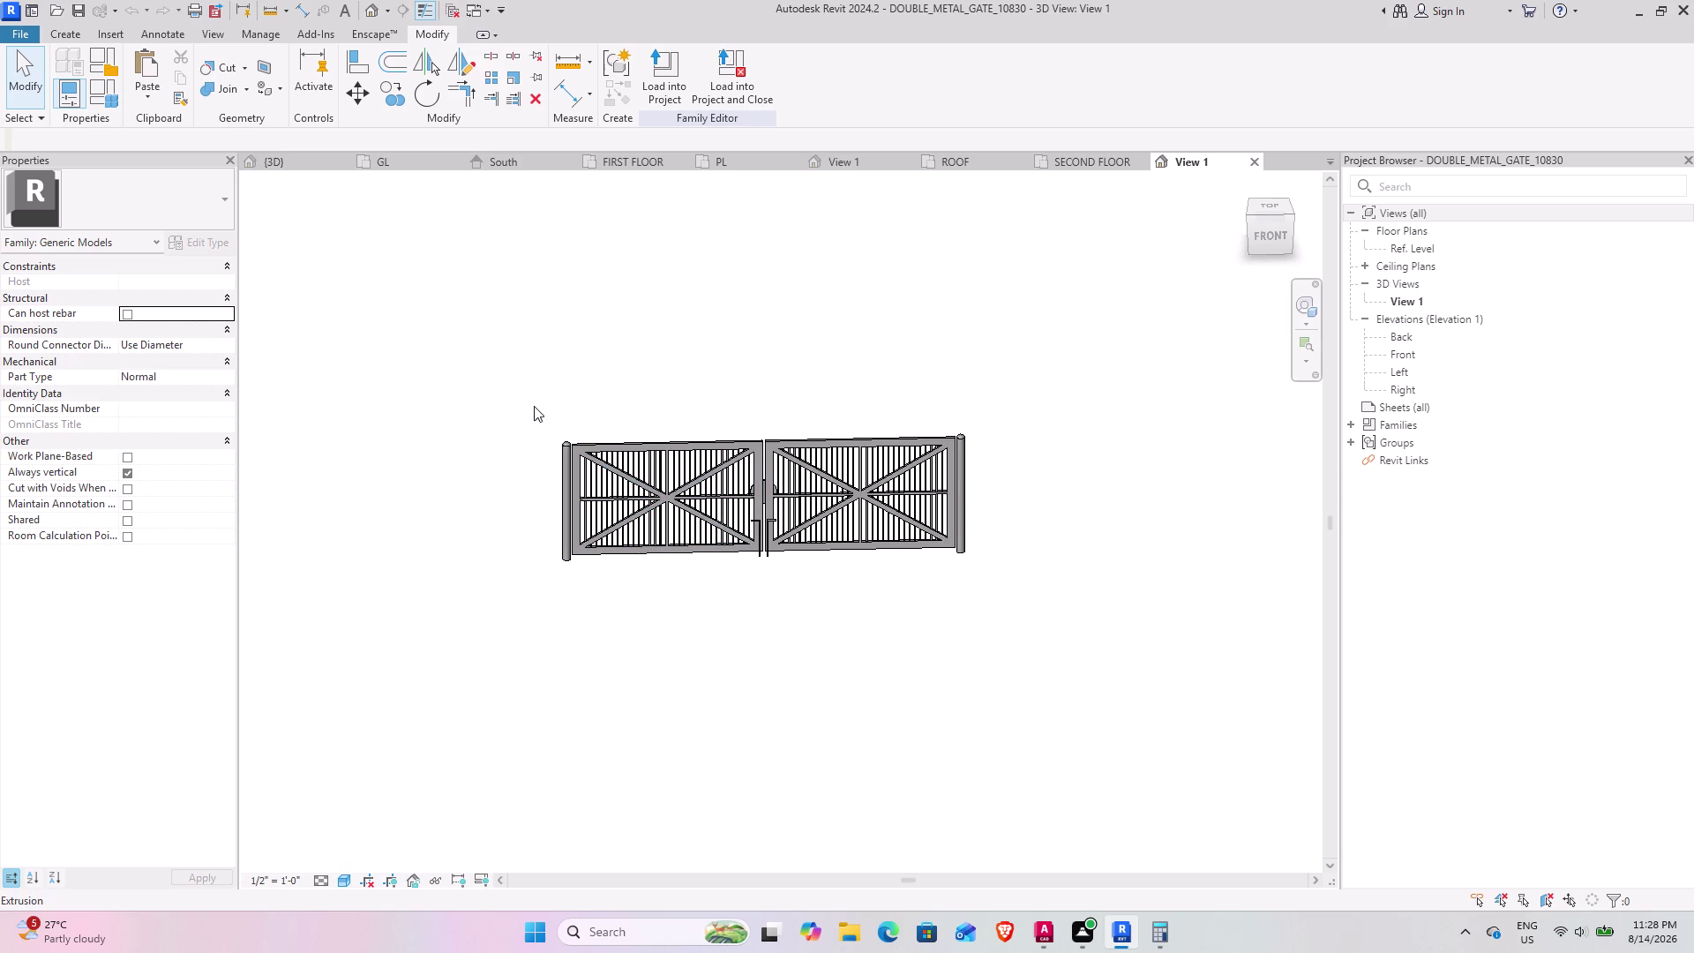
drag(534, 406, 976, 645)
key(Escape)
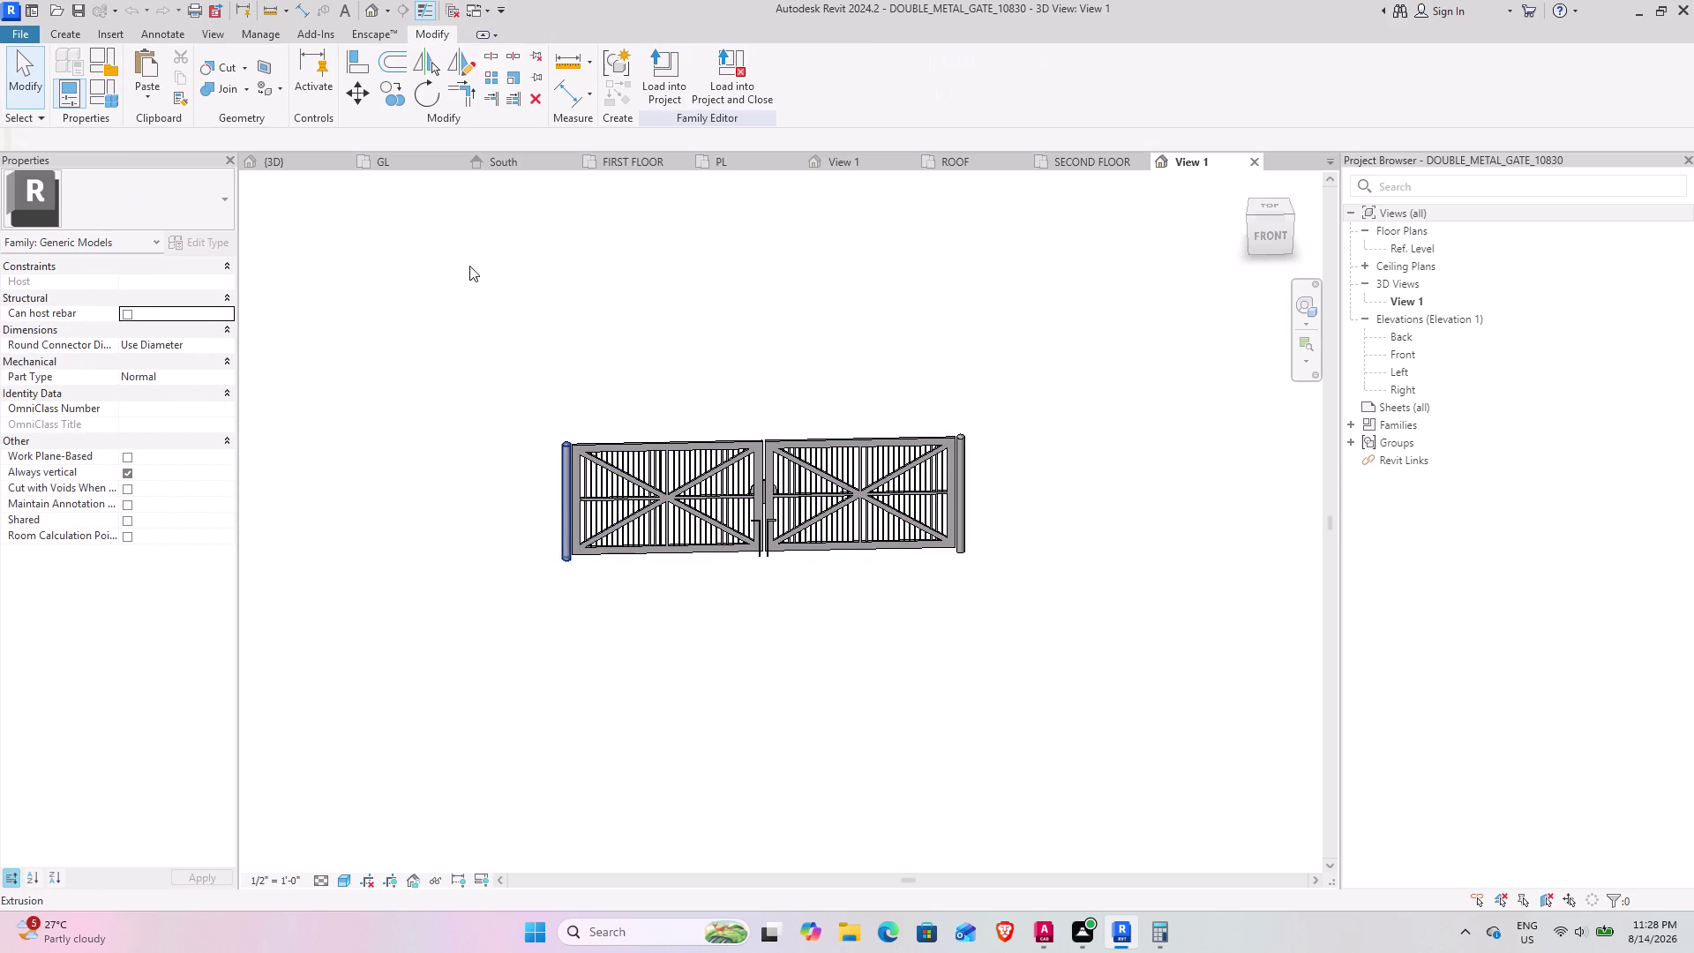
click(518, 79)
drag(522, 385, 792, 547)
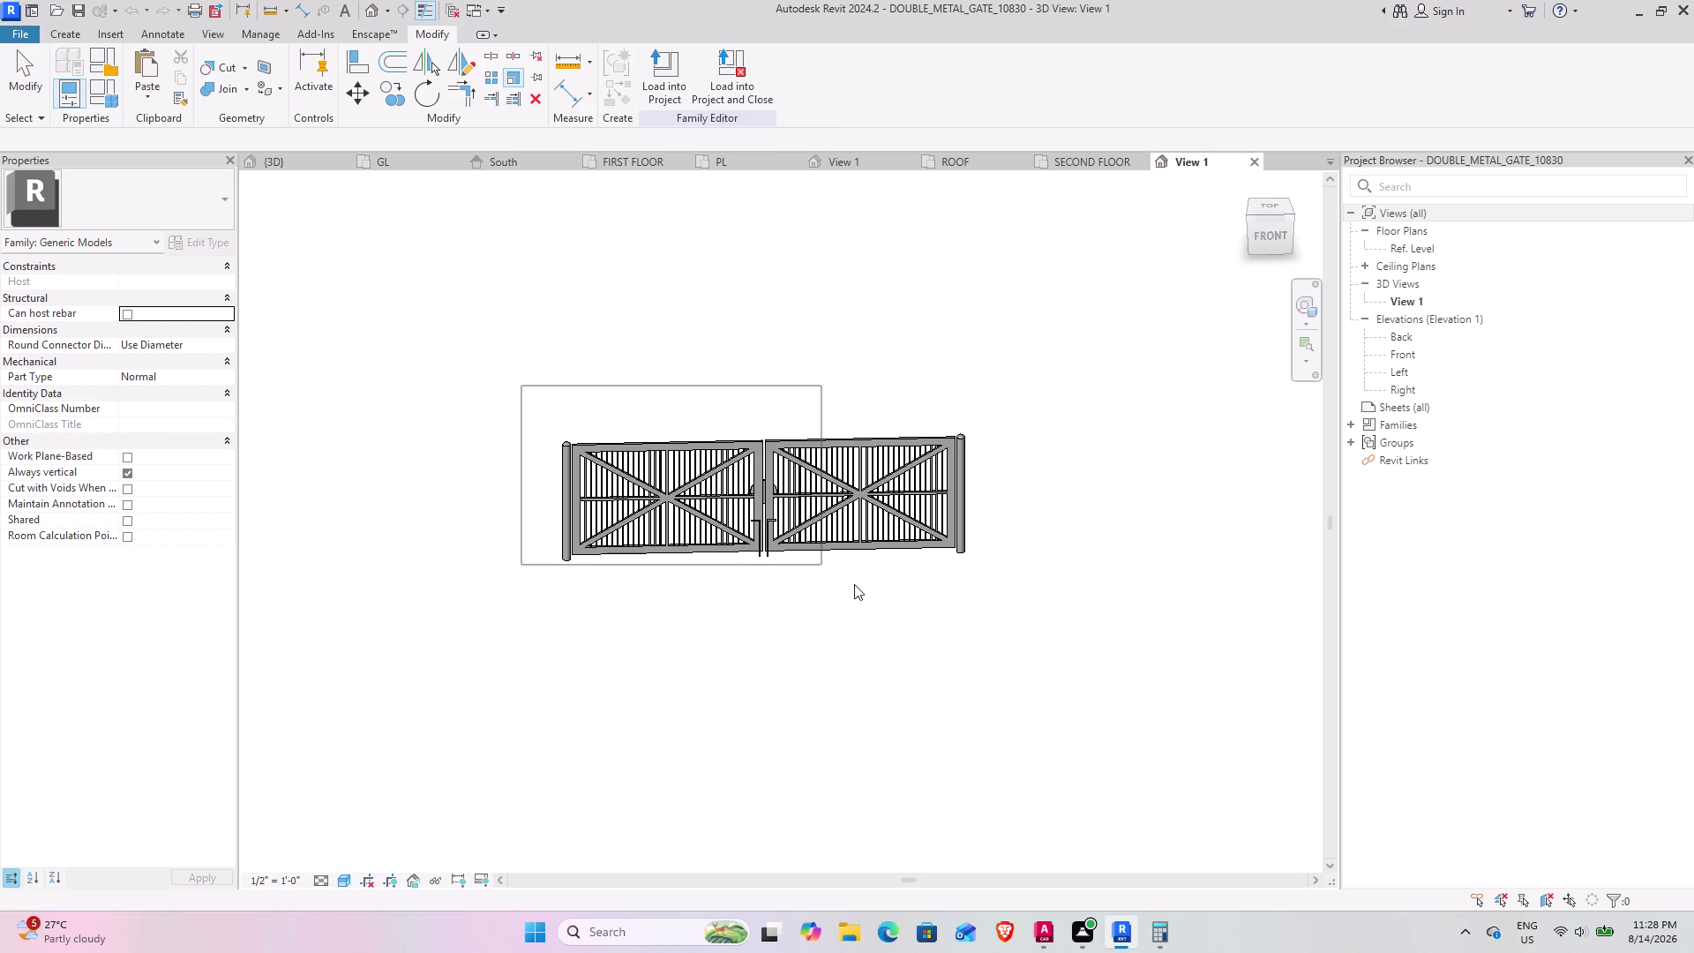
drag(793, 547, 1046, 642)
click(715, 489)
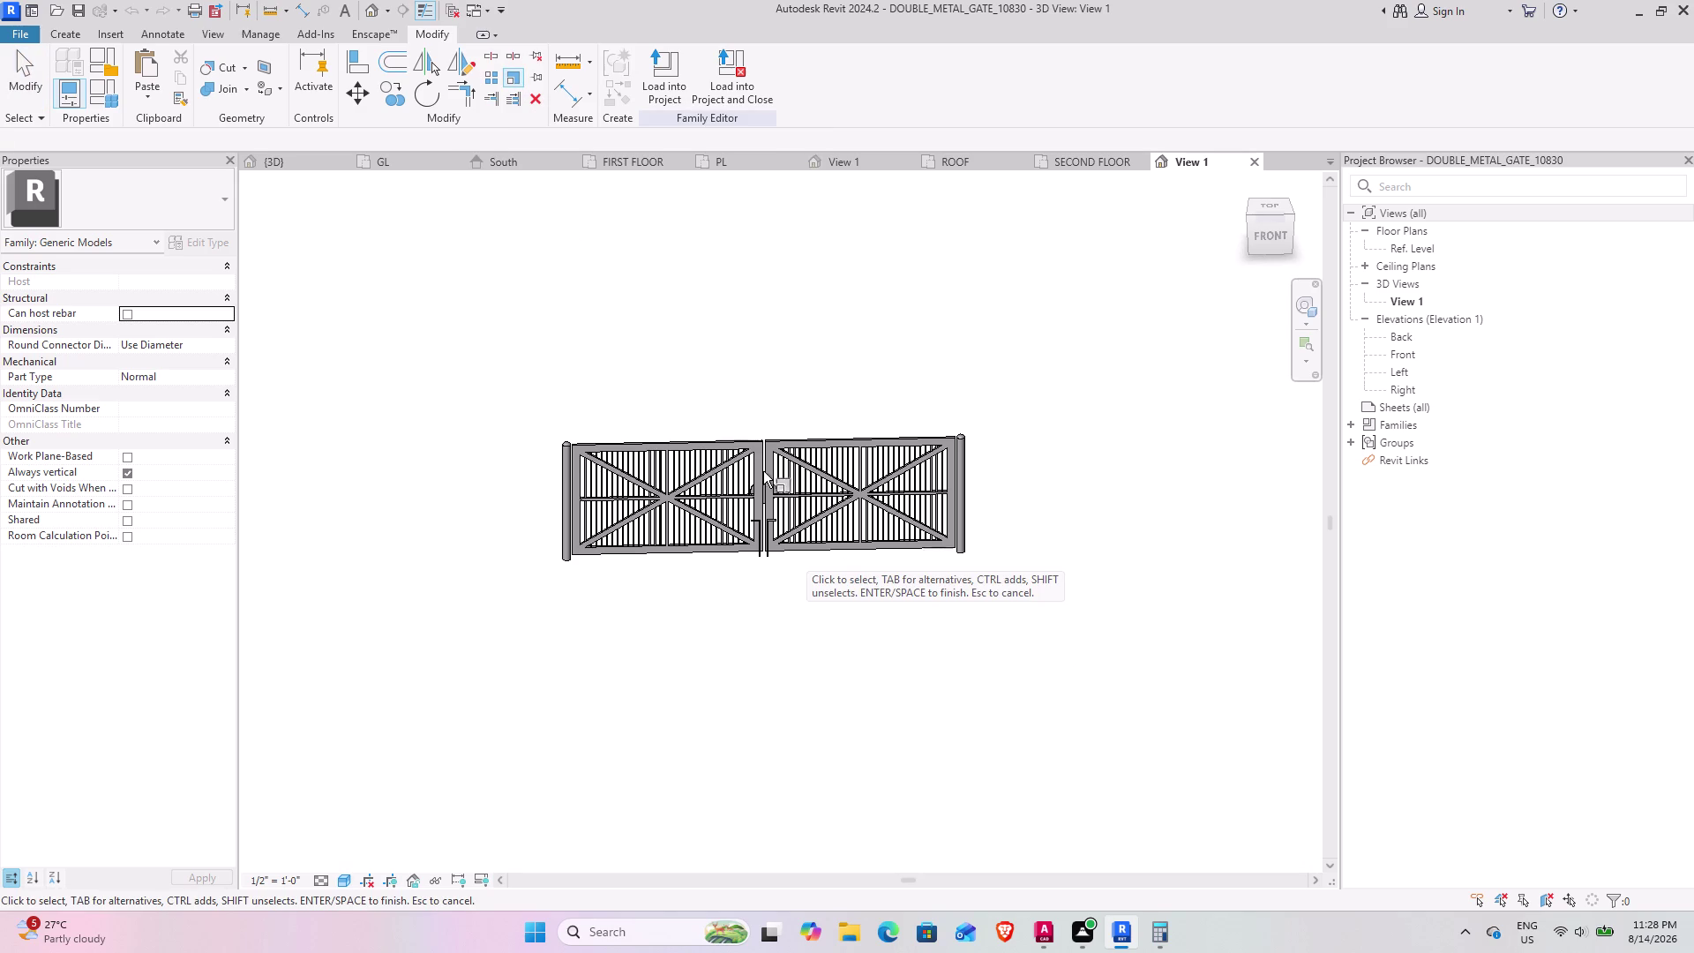
key(Escape)
key(Escape)
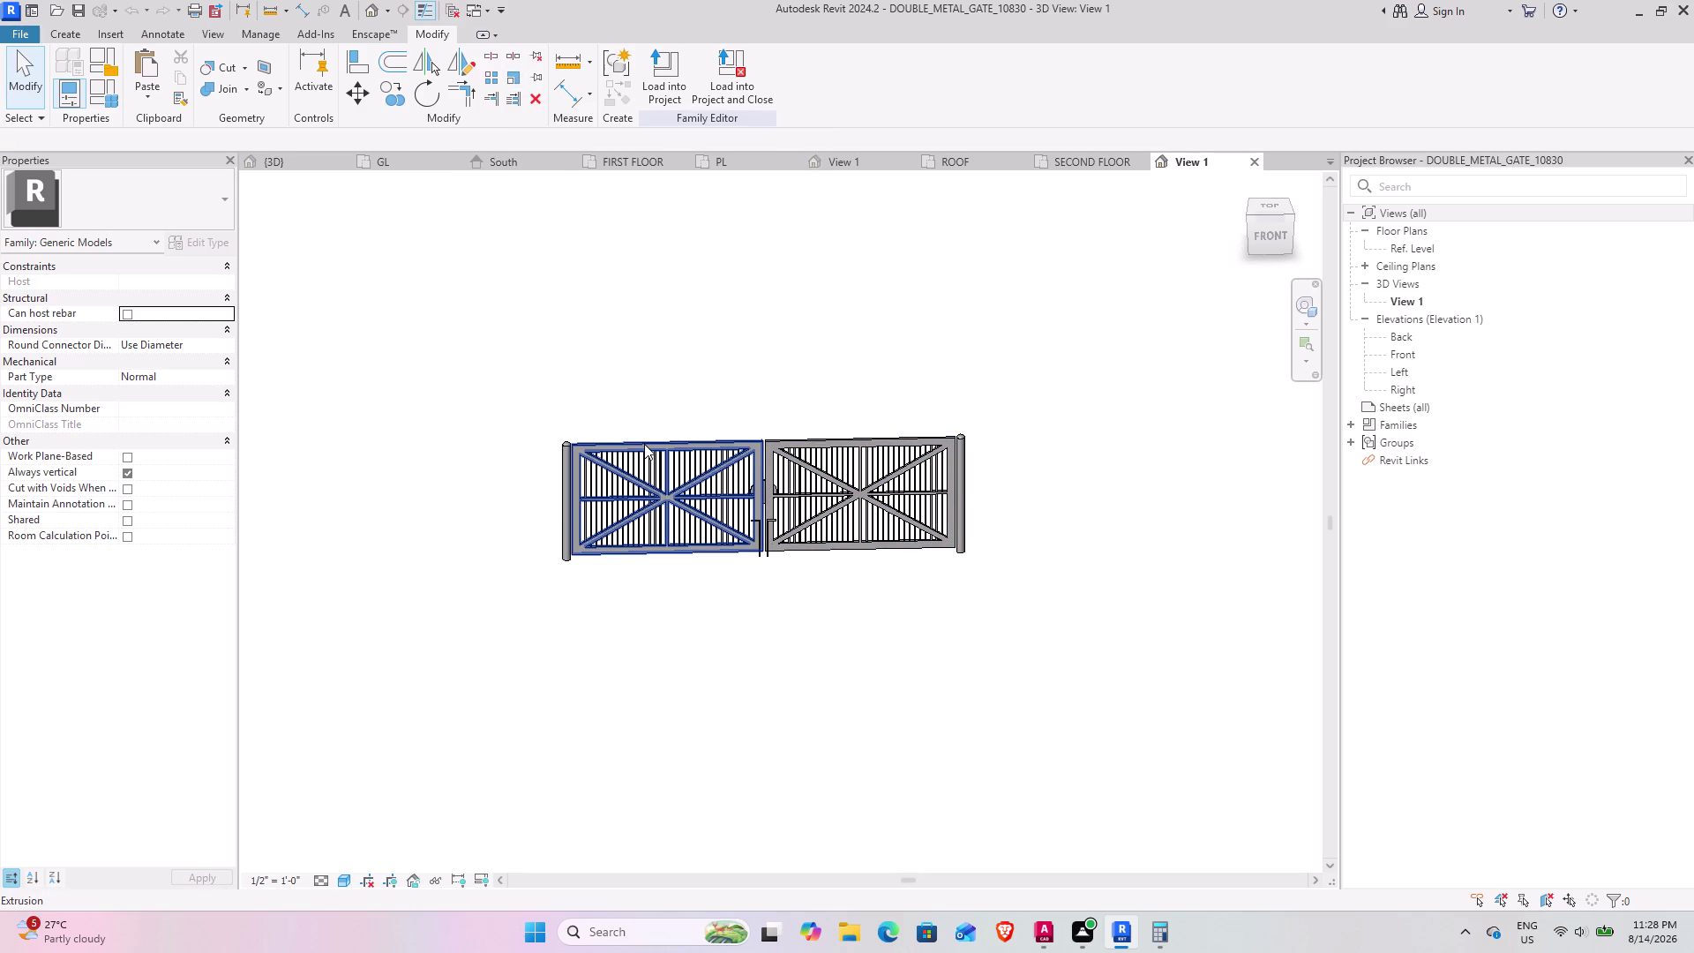
key(Escape)
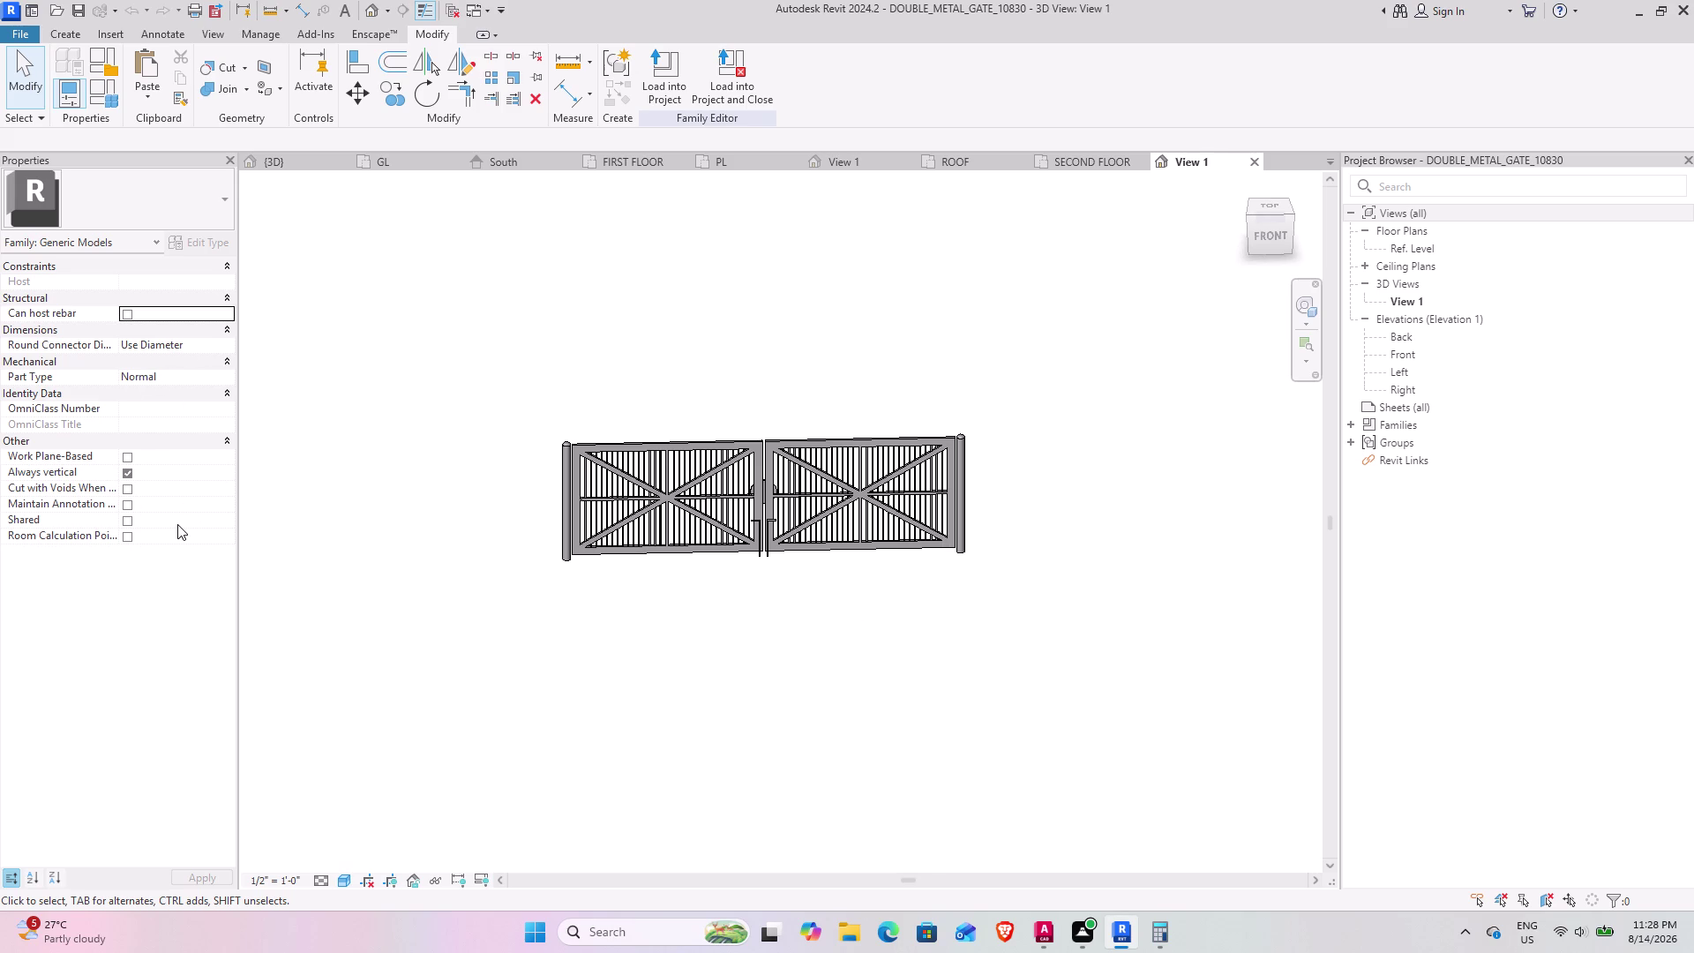
key(Escape)
drag(479, 367, 1114, 645)
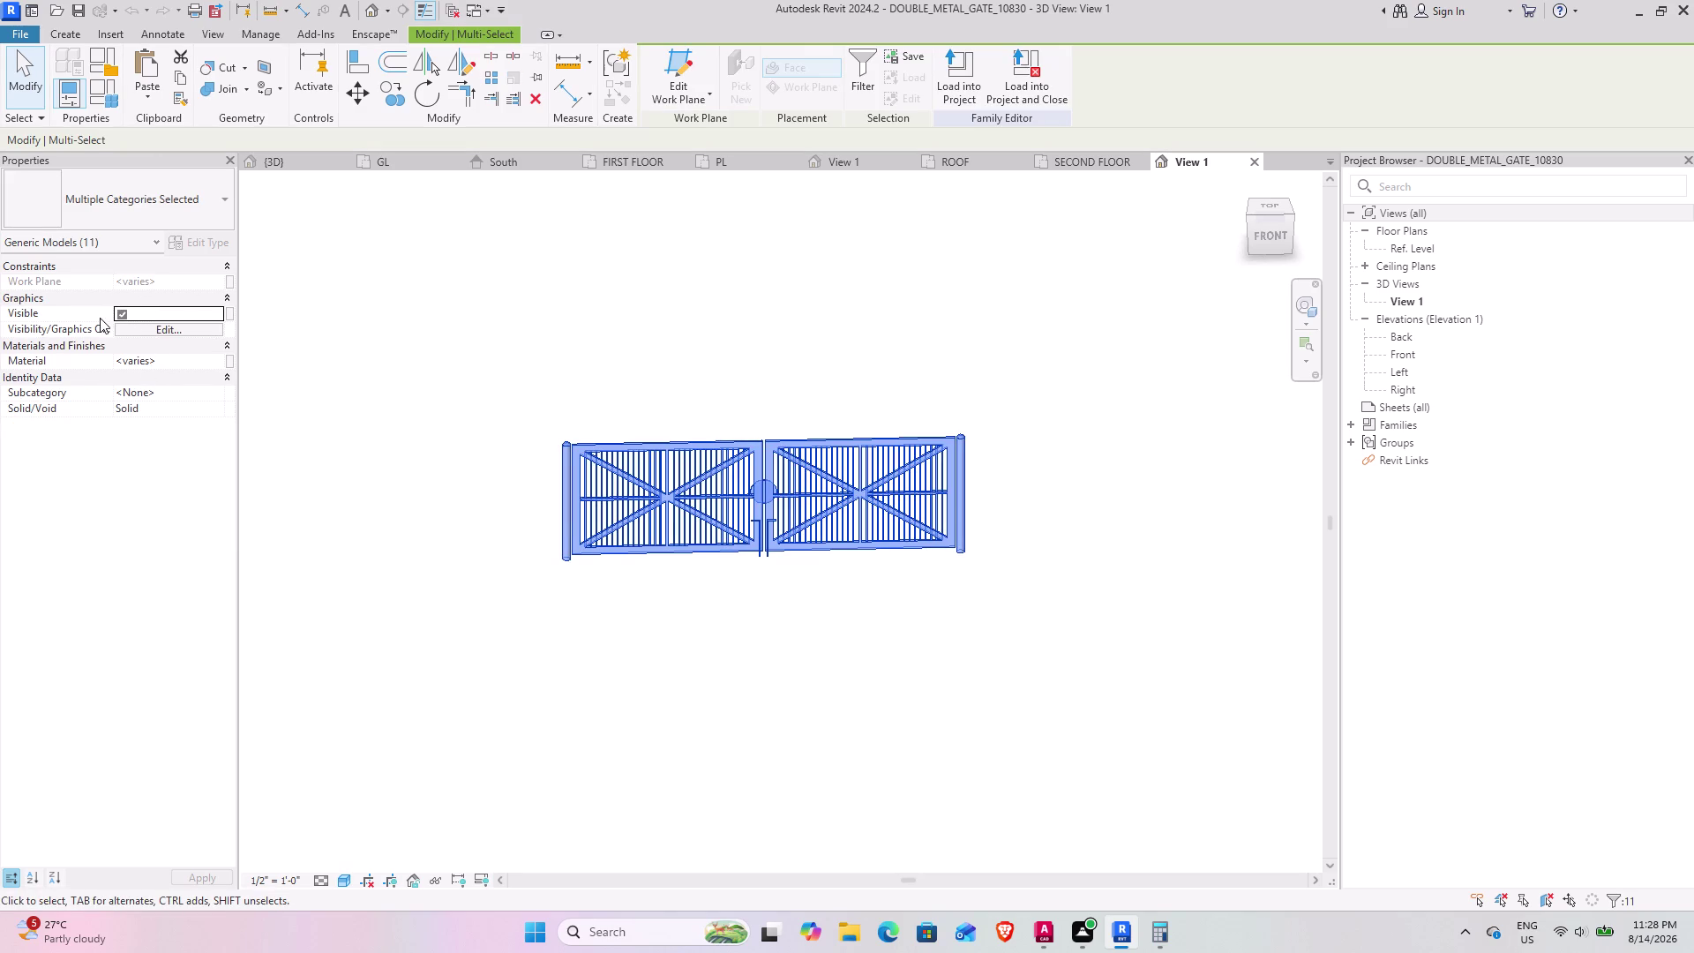
click(215, 358)
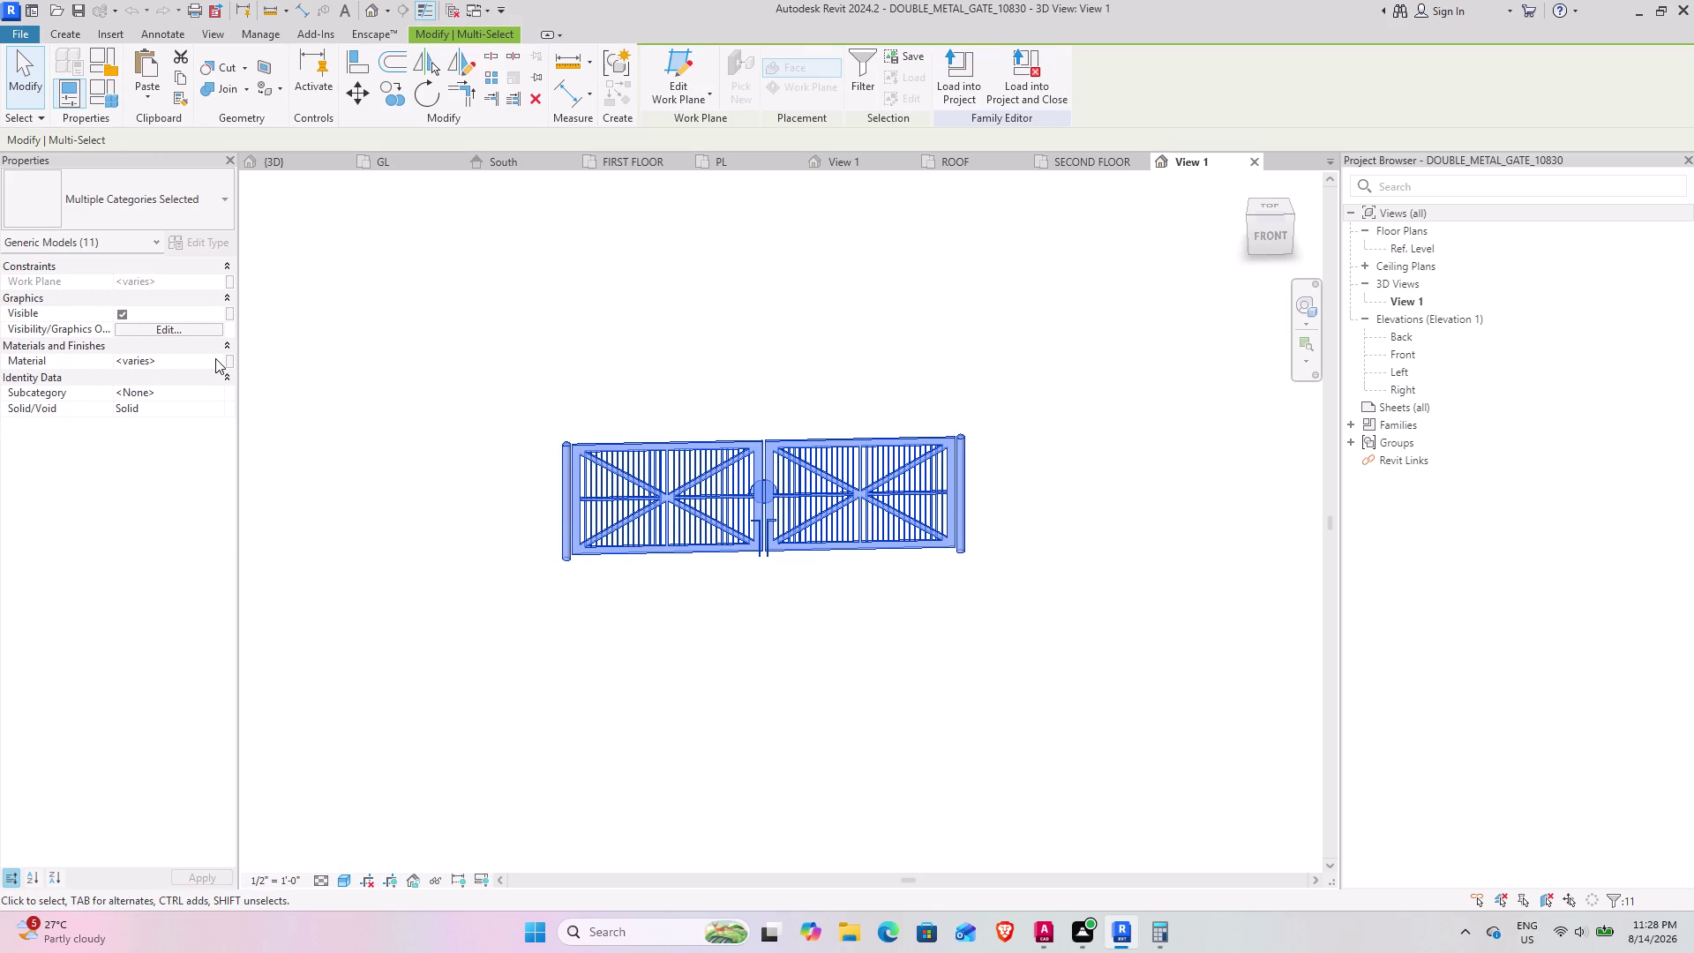
click(215, 358)
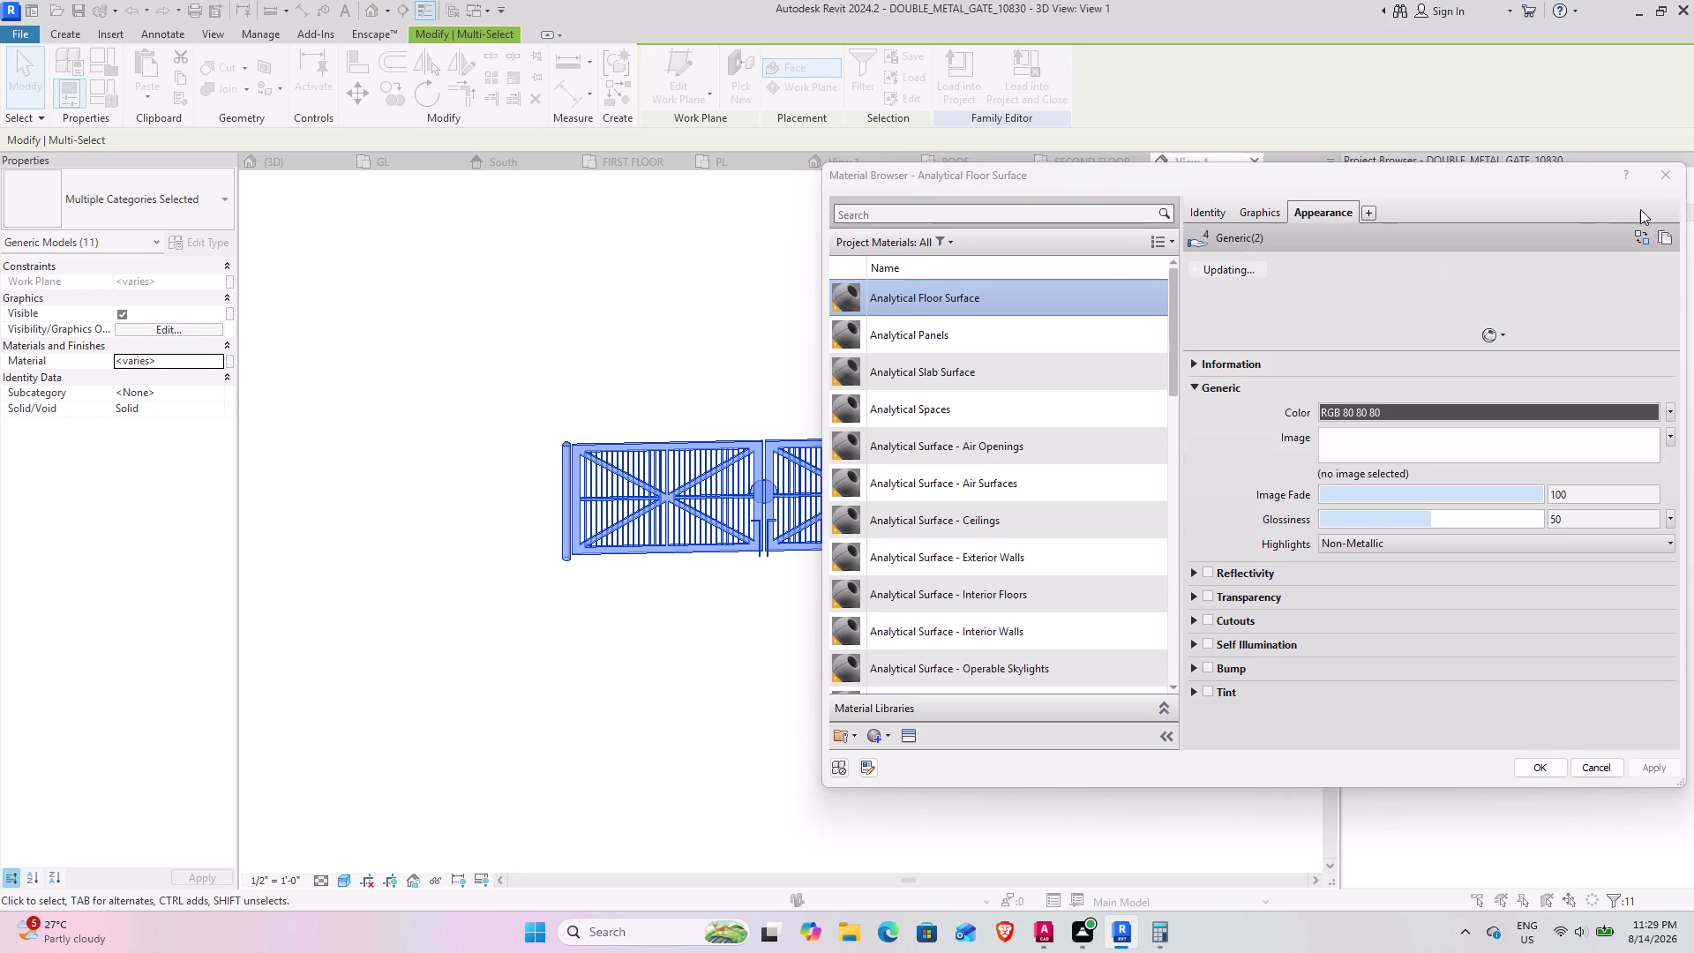
click(1657, 177)
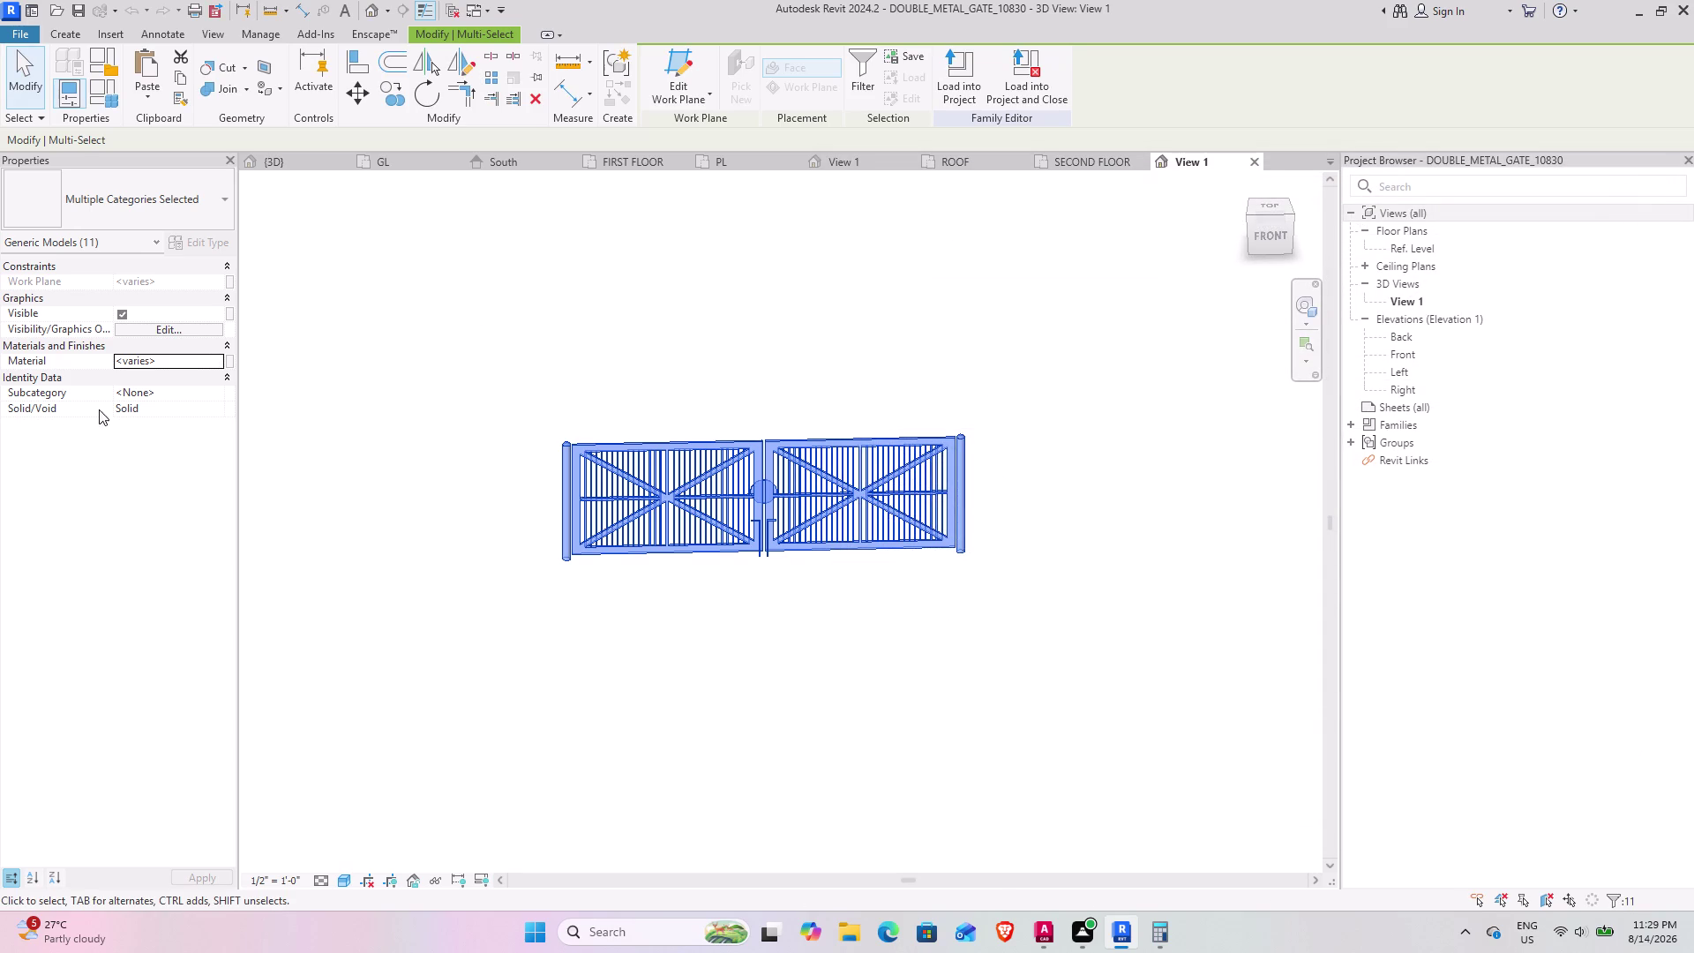
click(191, 207)
drag(224, 187, 221, 198)
click(219, 214)
key(Escape)
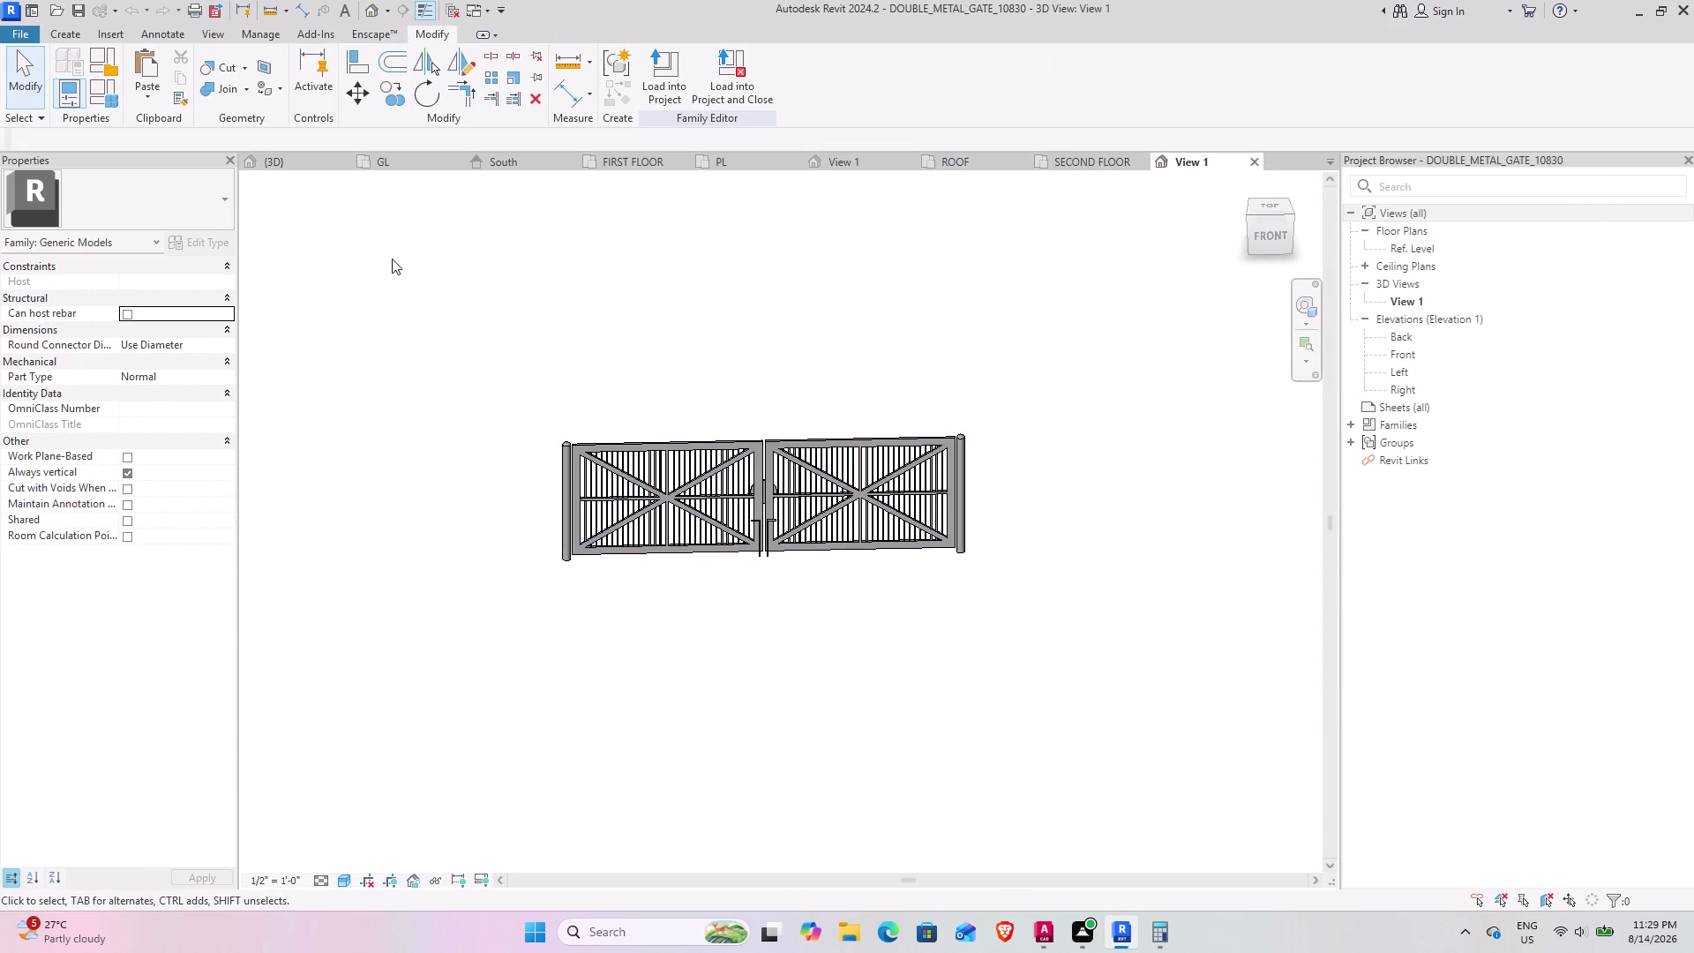
drag(476, 362, 1124, 630)
double_click(226, 194)
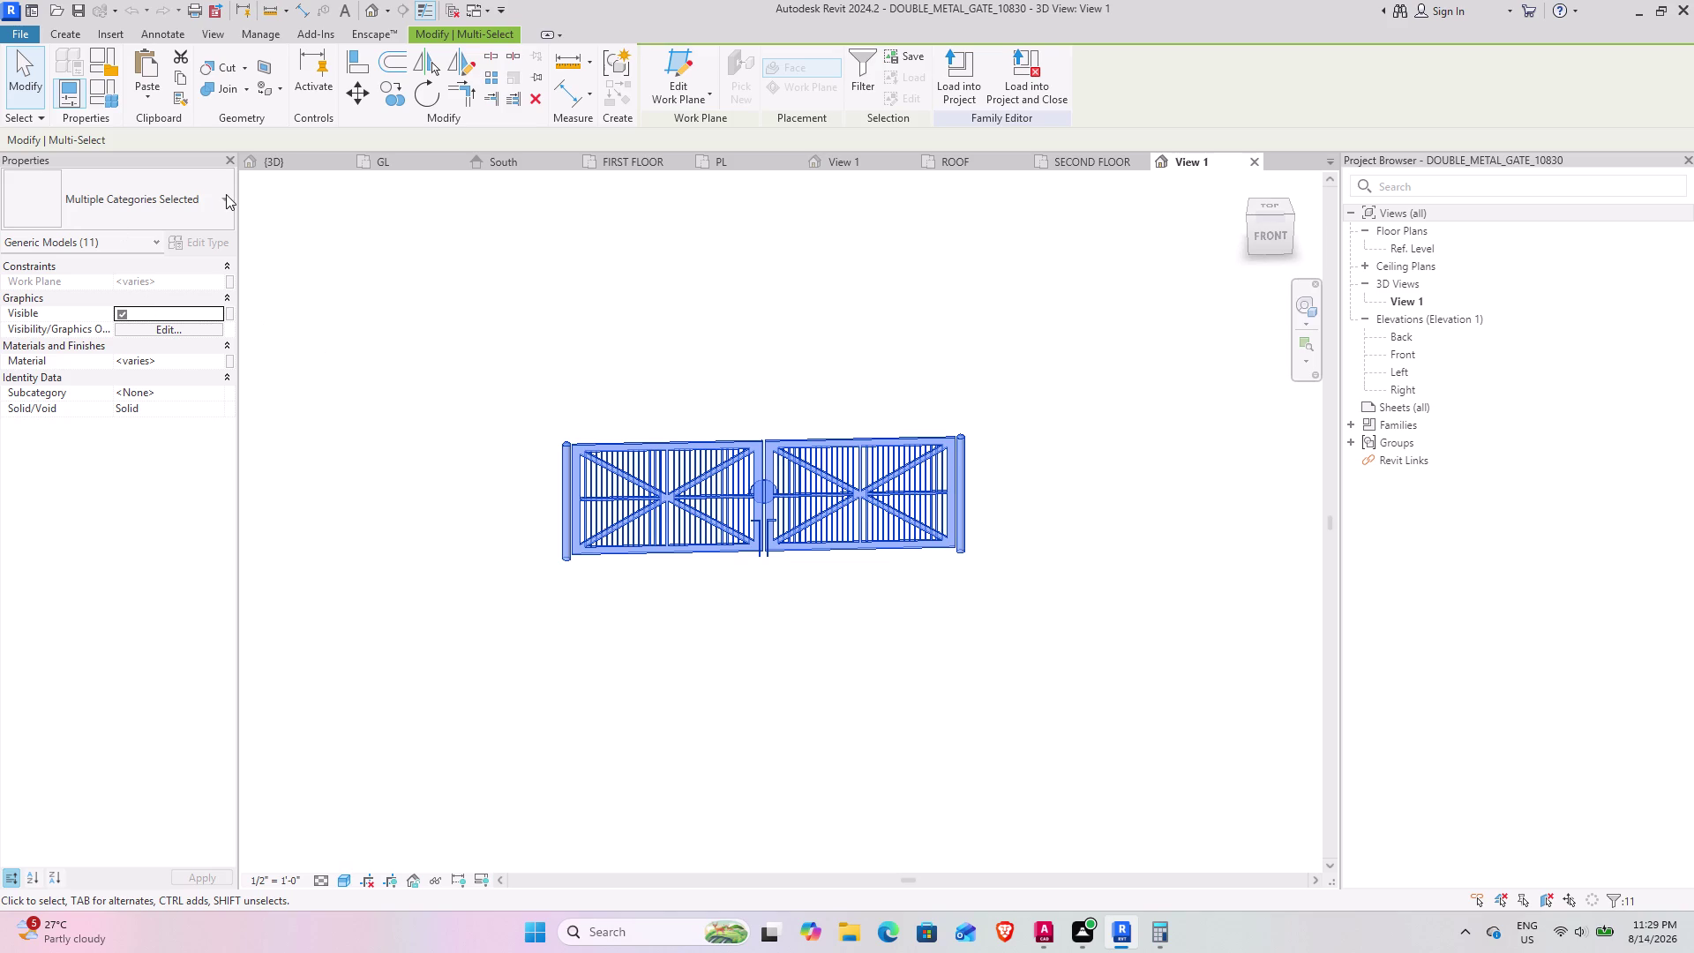
click(226, 195)
key(Escape)
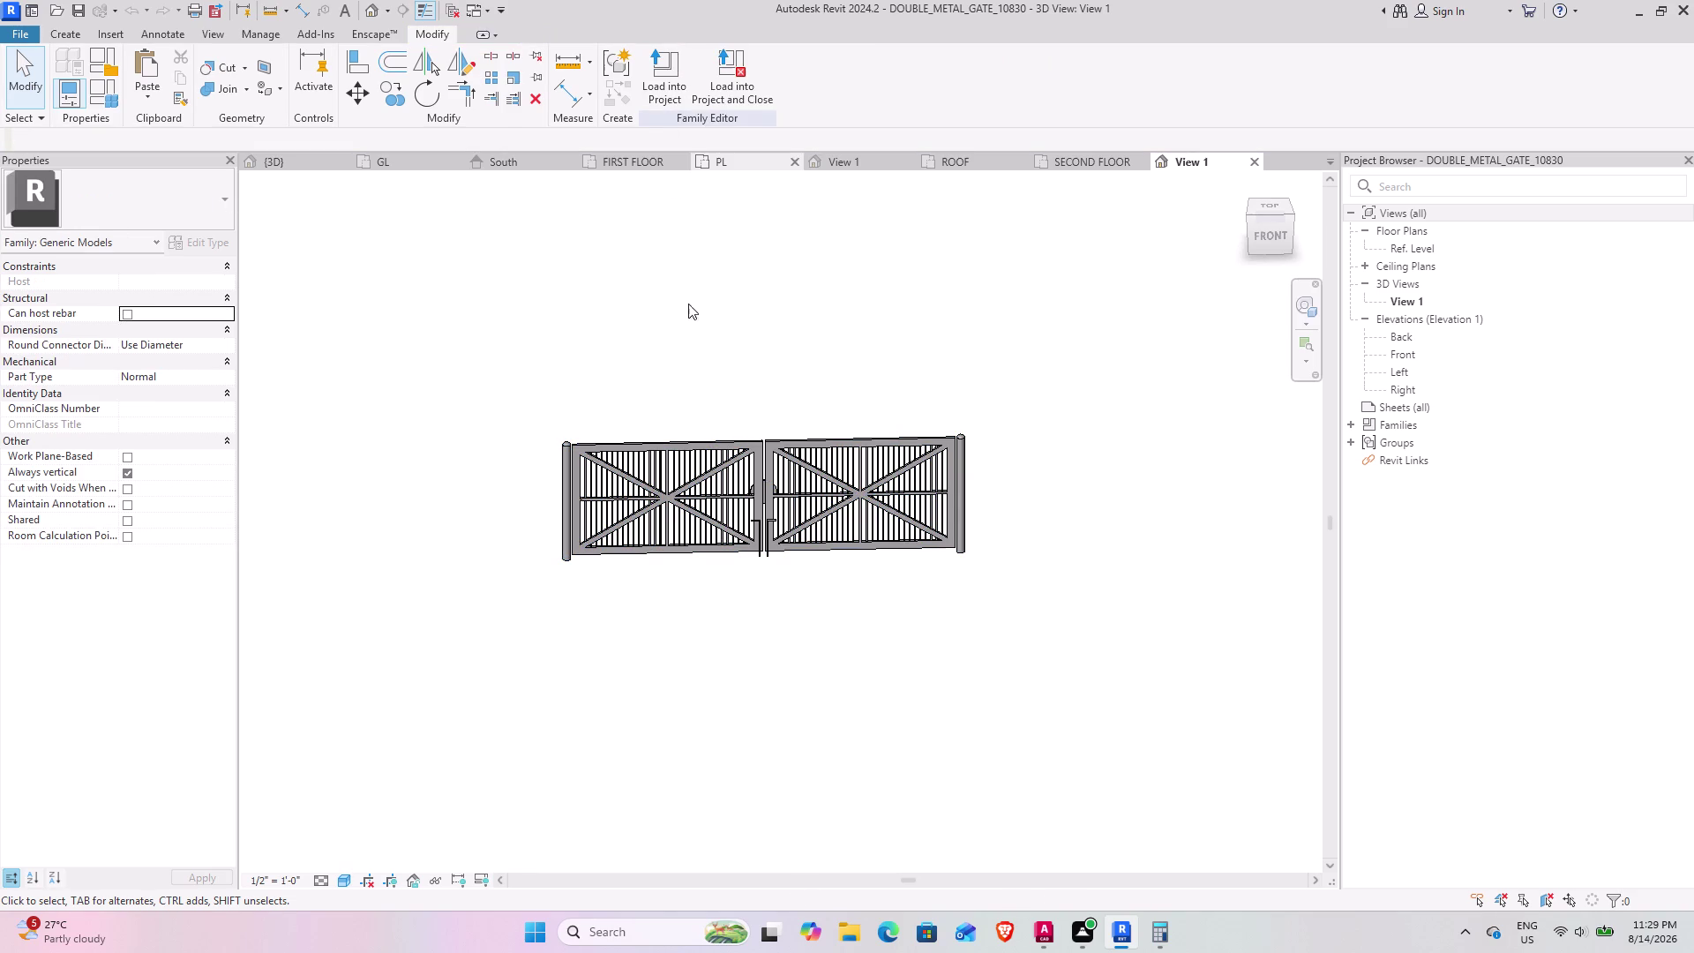
click(1258, 159)
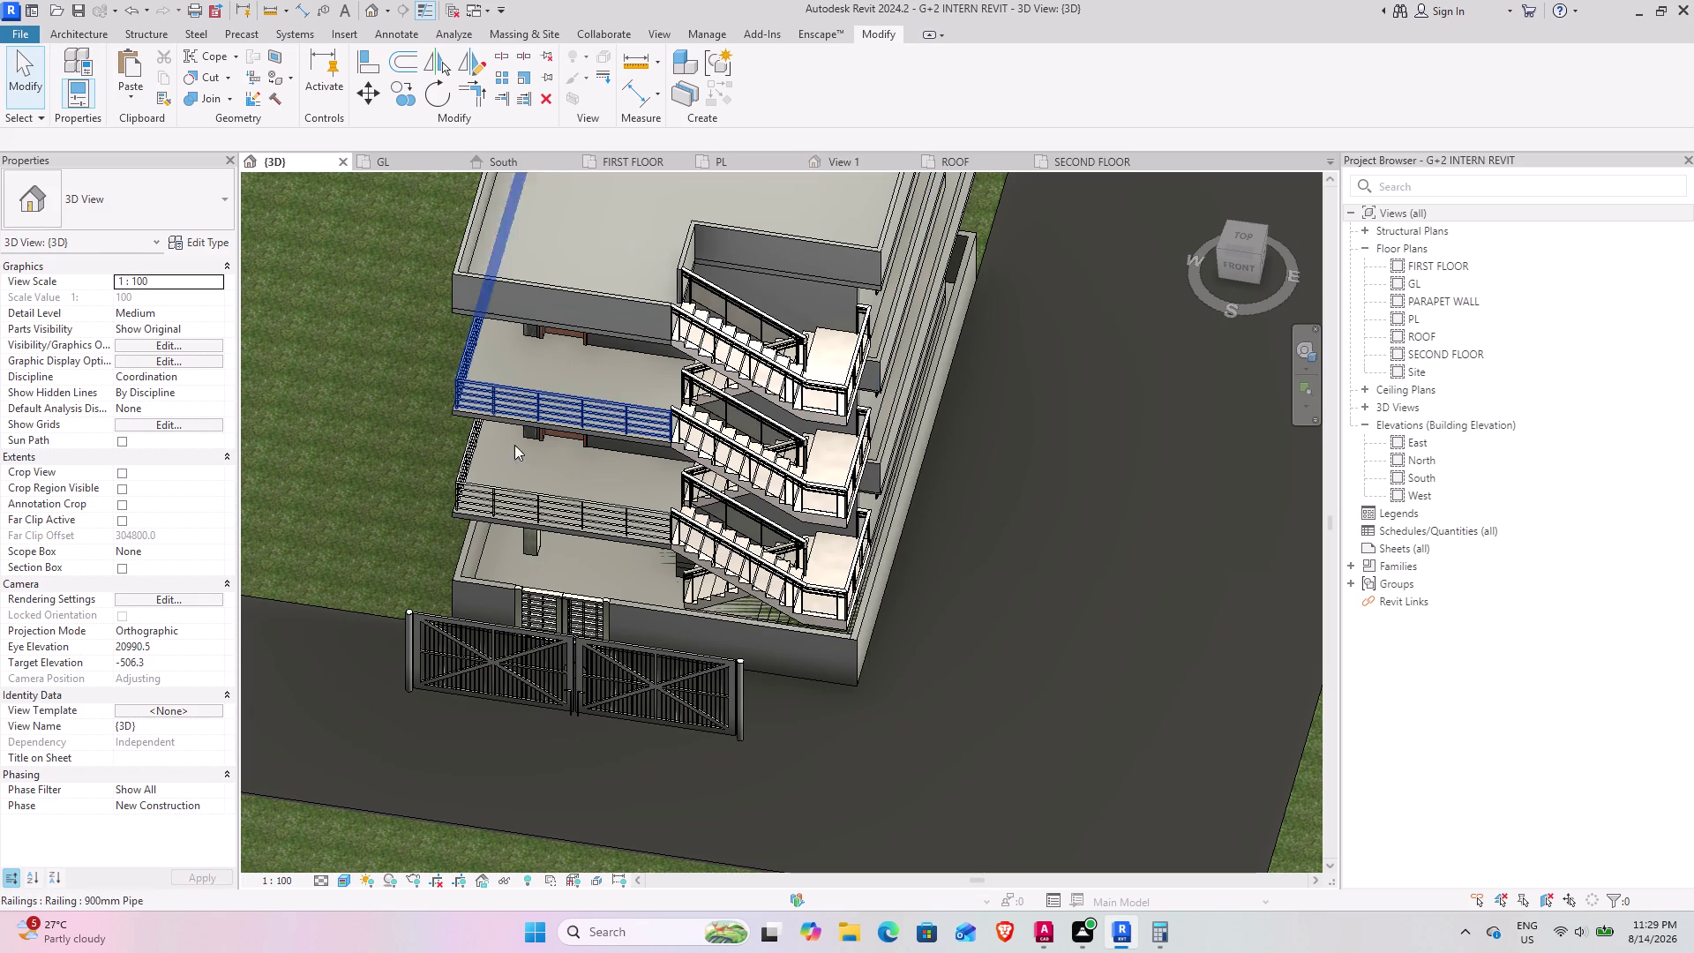
Orbit to the site entrance and delete the double metal gate.
middle_drag(632, 653, 568, 693)
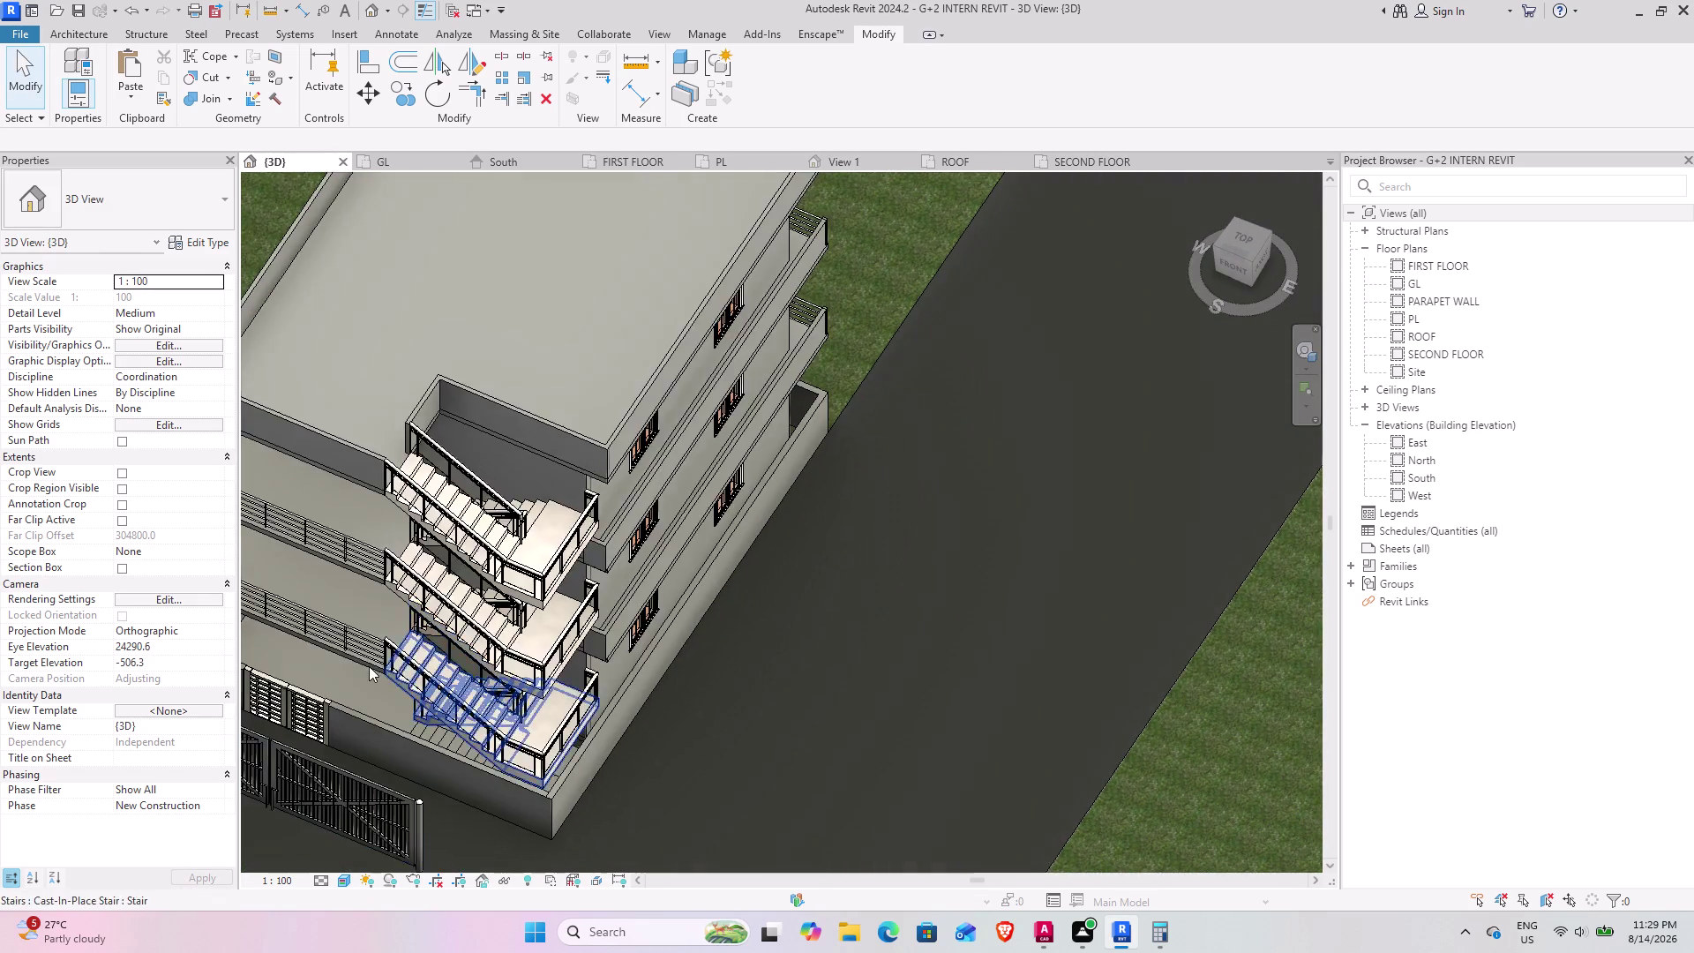
middle_drag(383, 658, 900, 412)
middle_drag(745, 516, 792, 466)
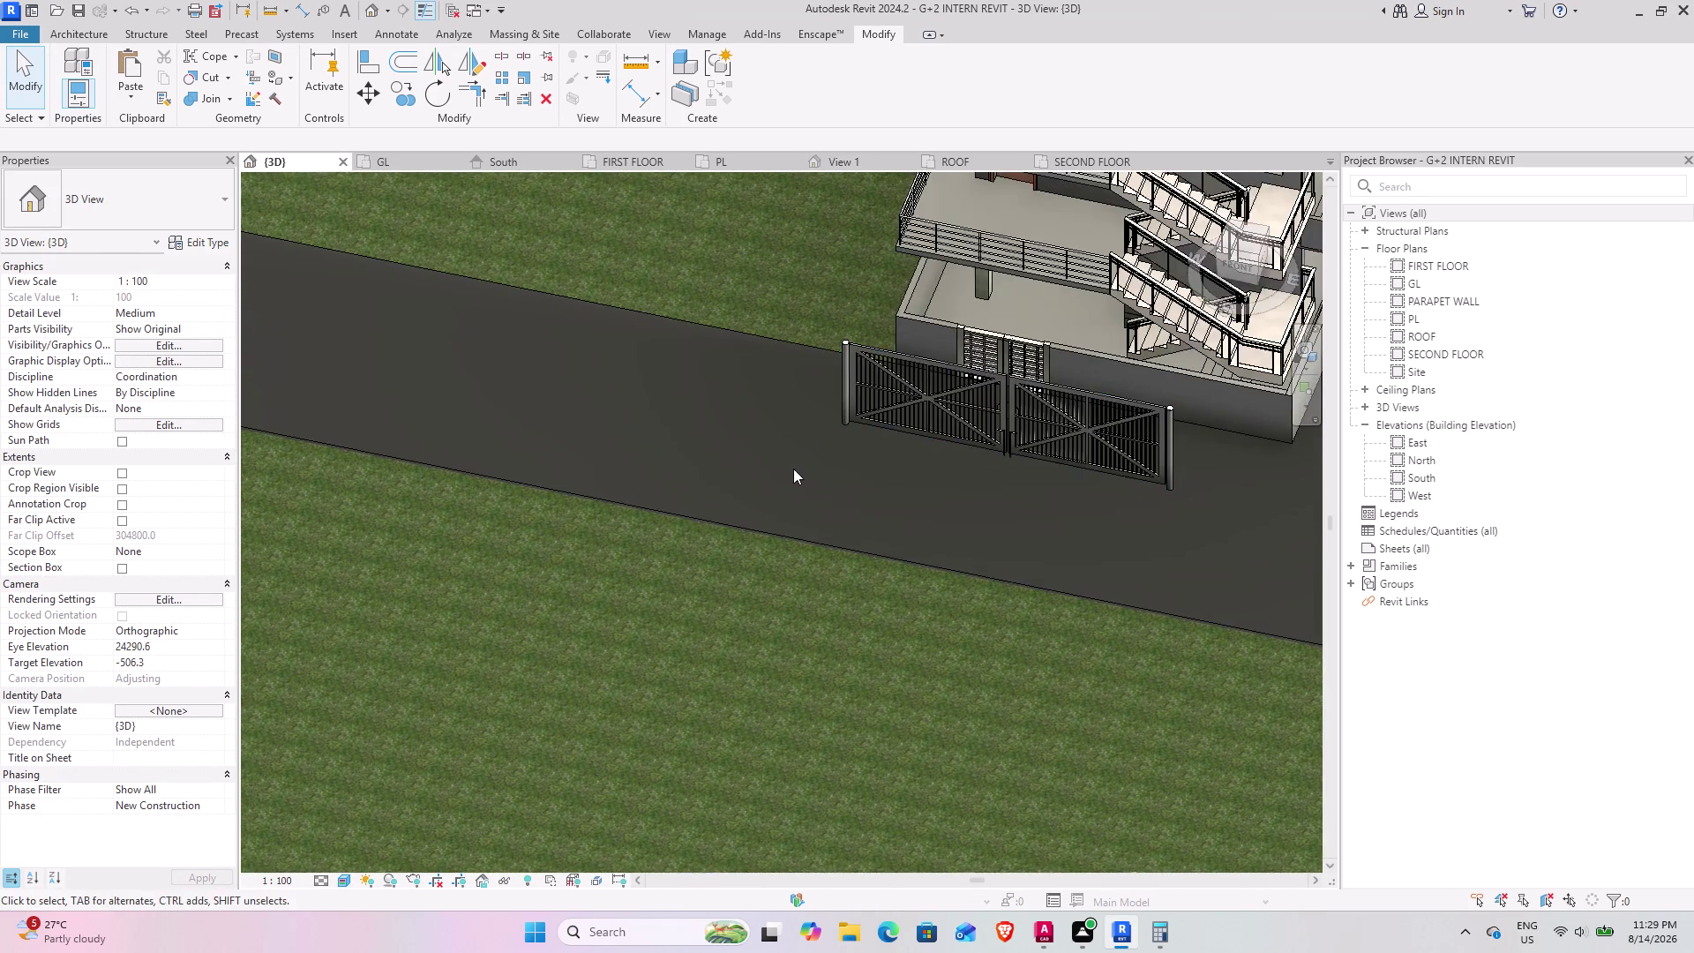
middle_drag(794, 468, 511, 612)
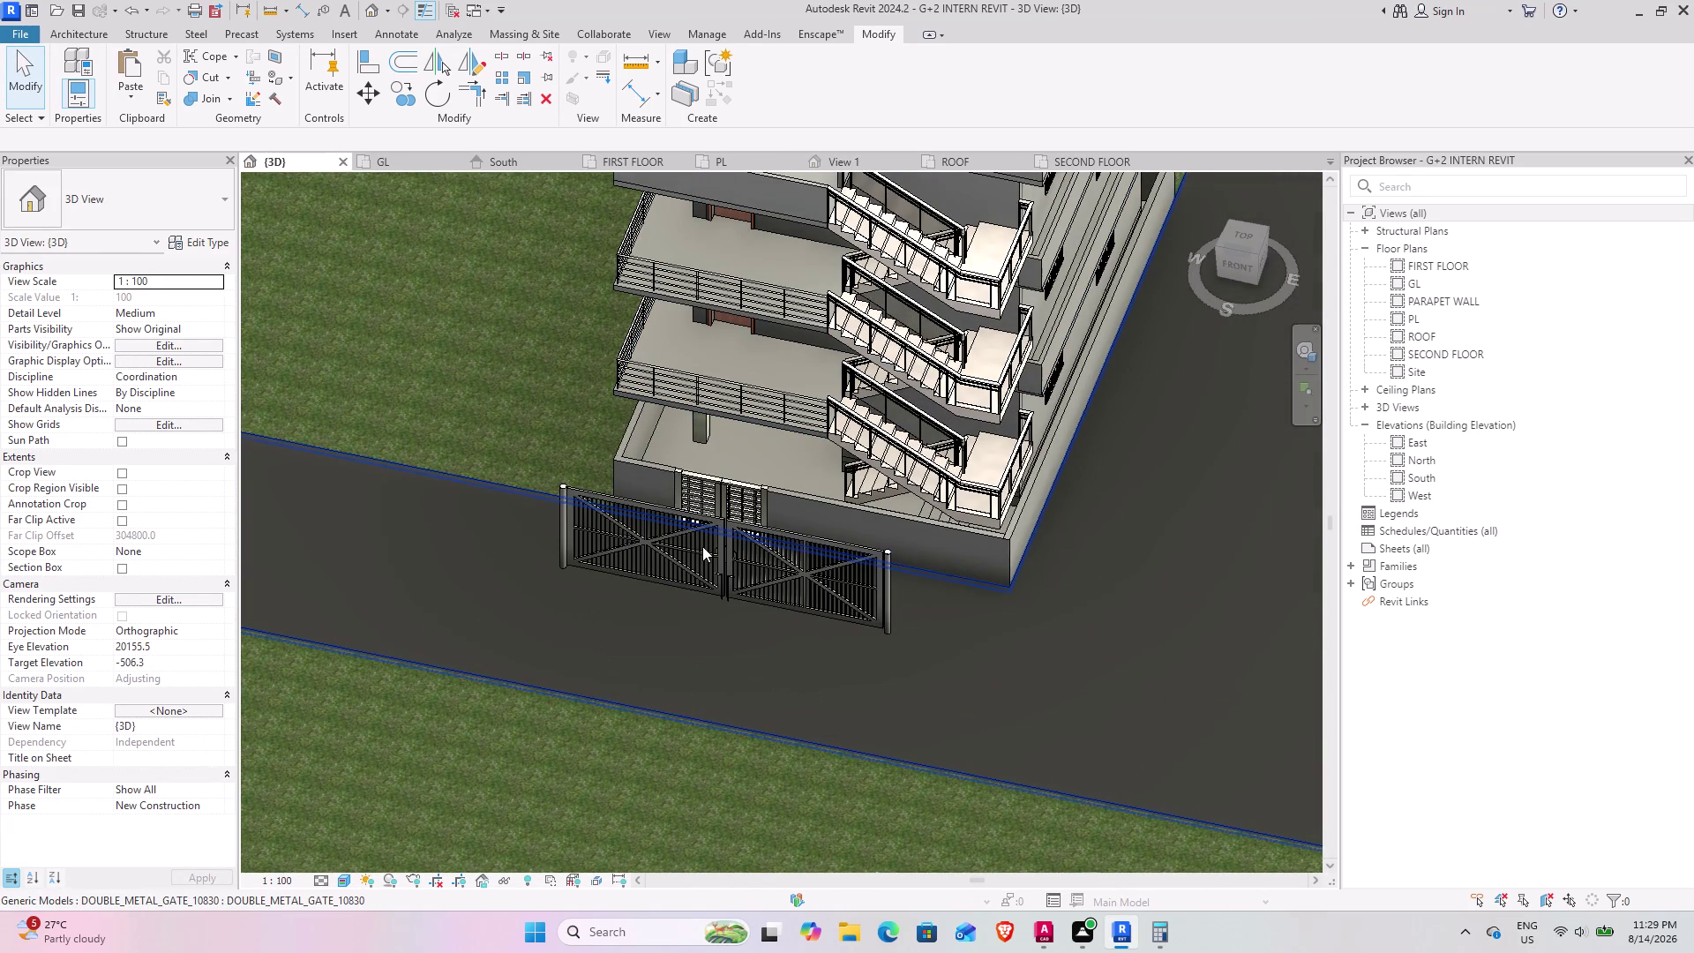
click(703, 554)
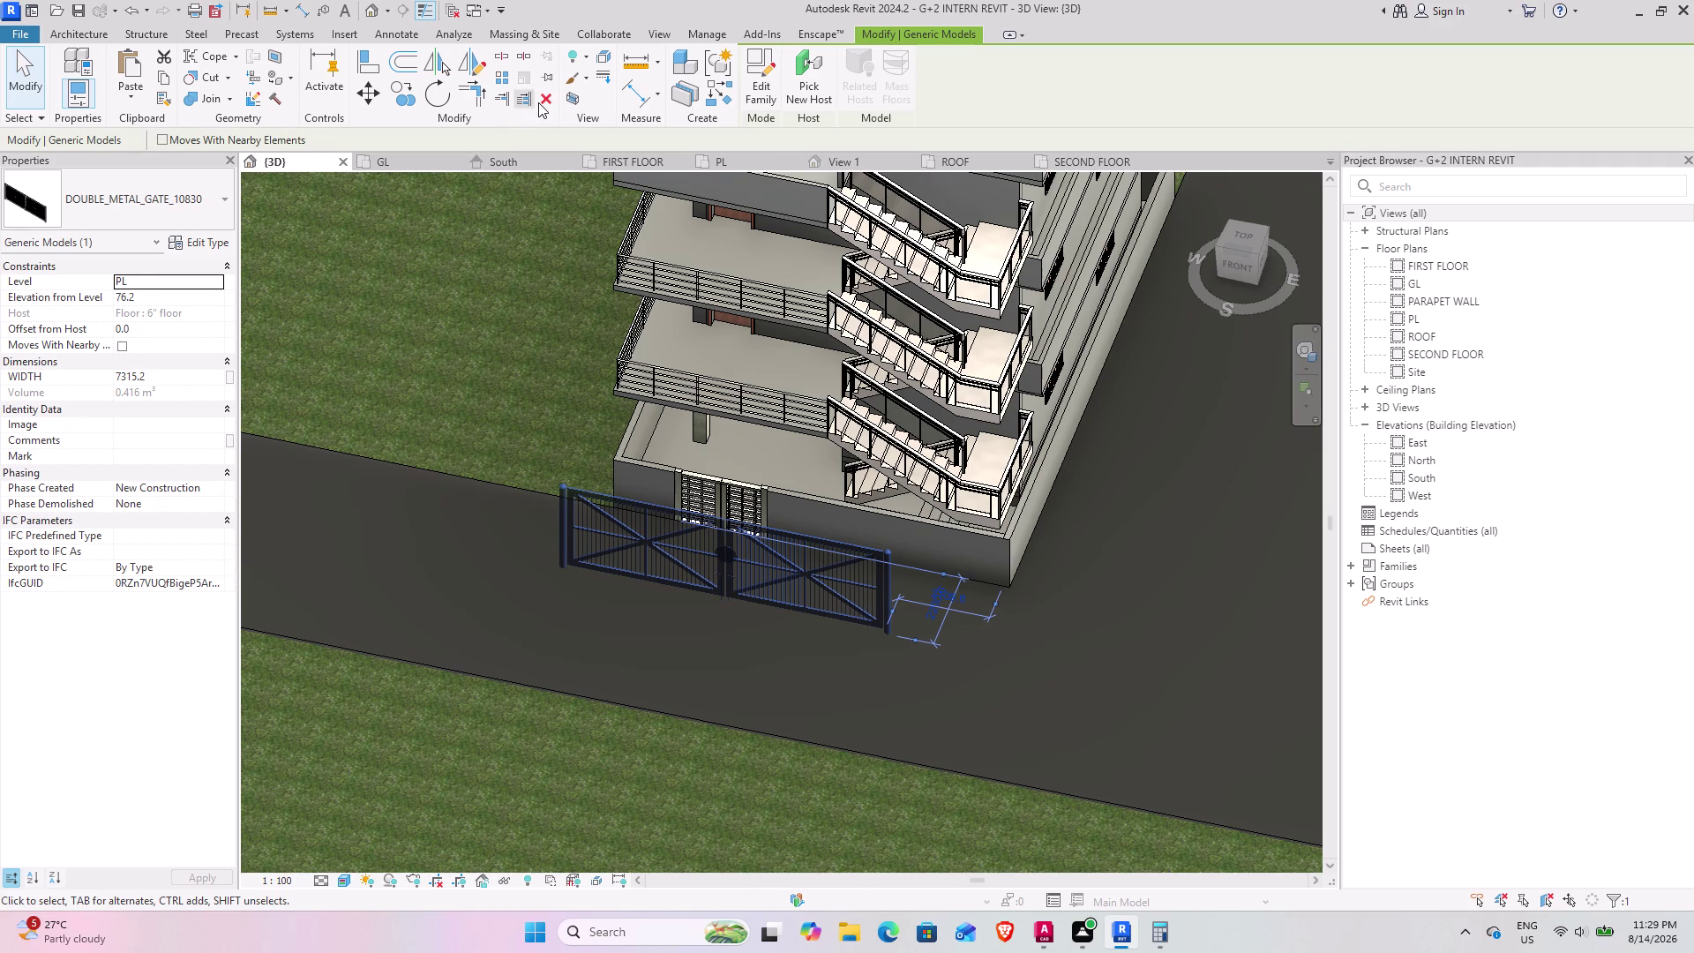
click(538, 103)
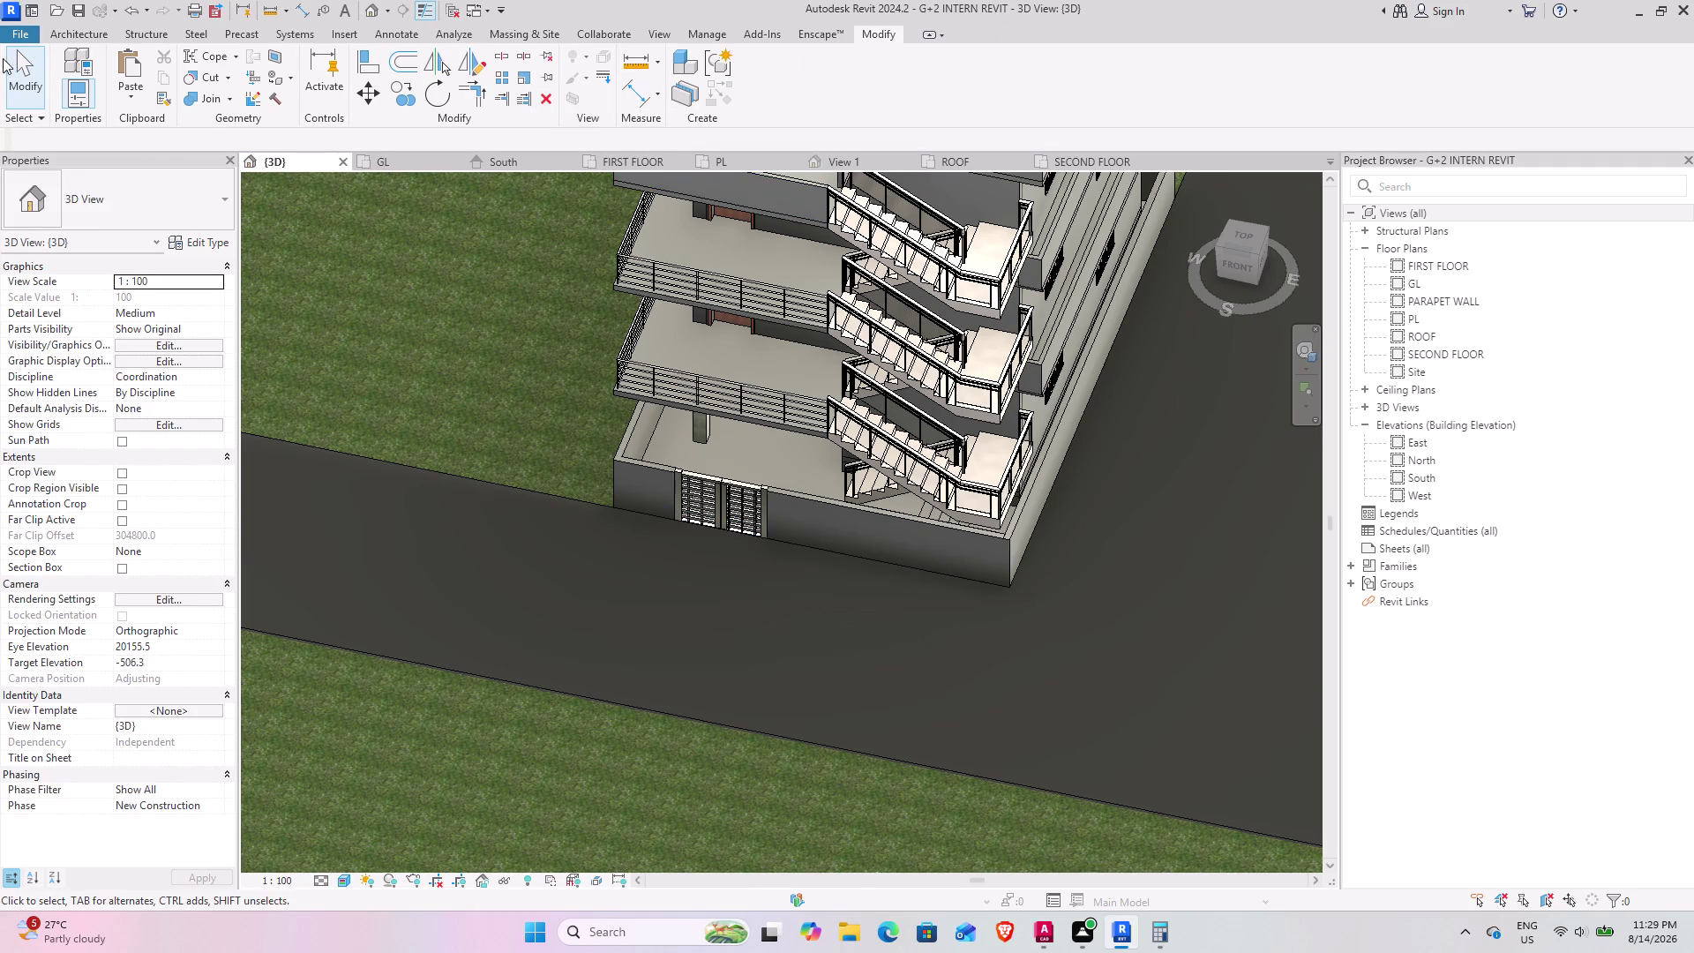
Load the Gate_davinder_11707.rfa family through Component > Load Family.
click(61, 31)
click(227, 69)
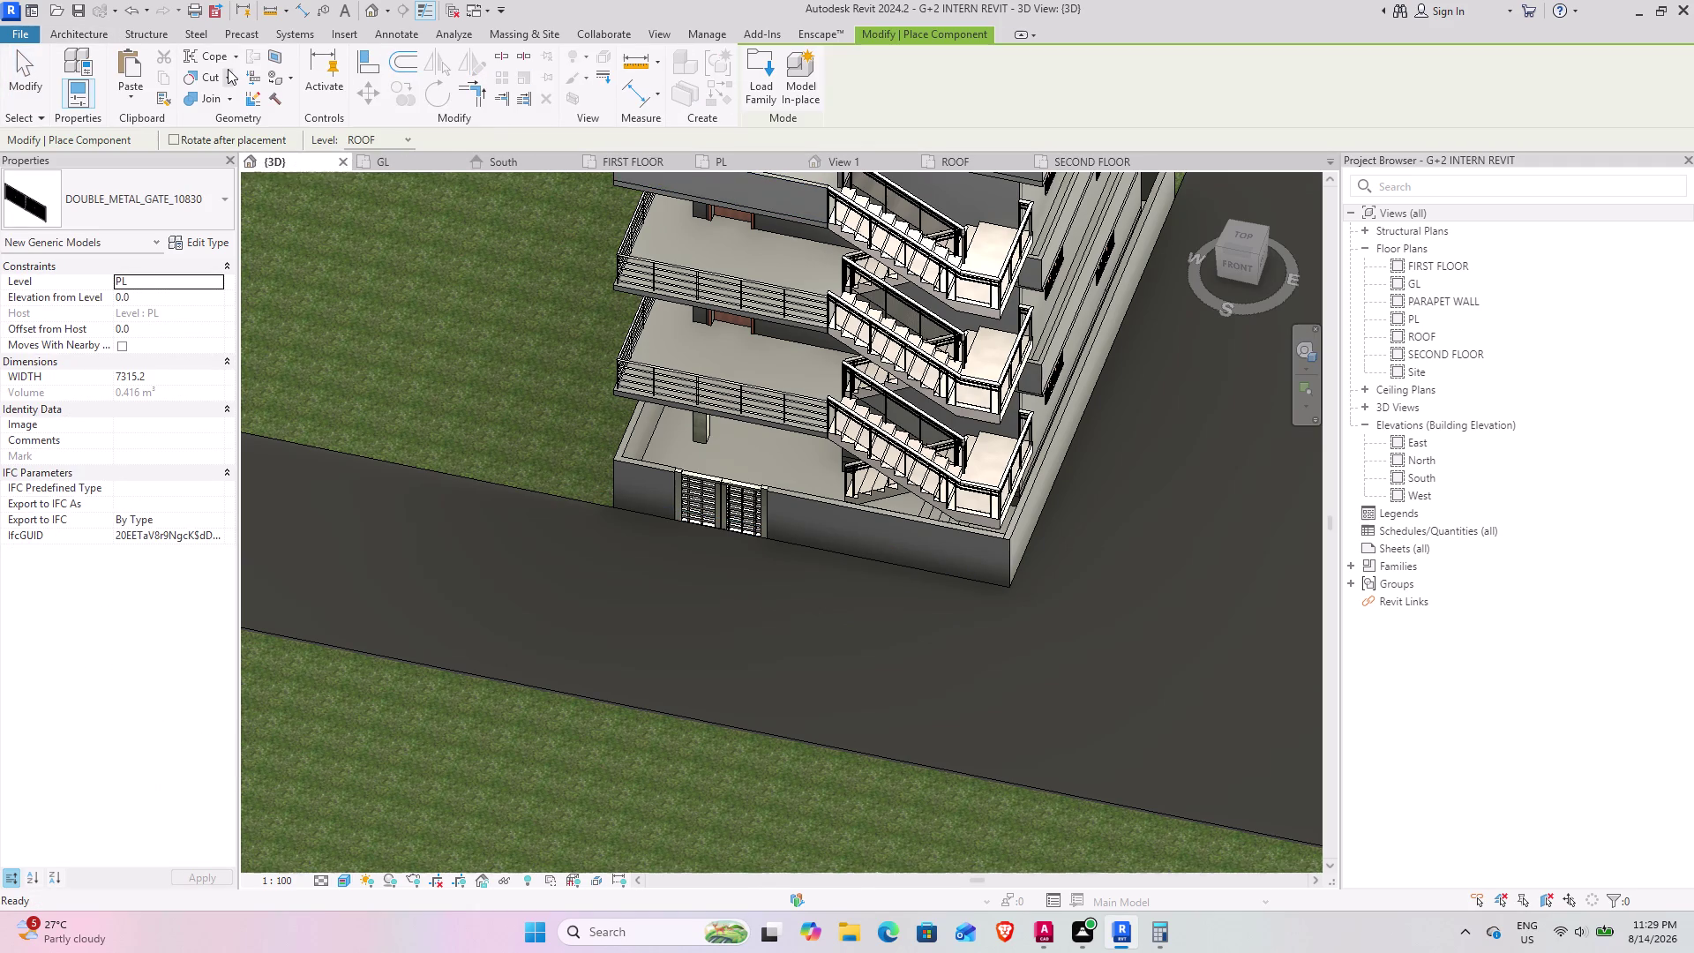
click(750, 60)
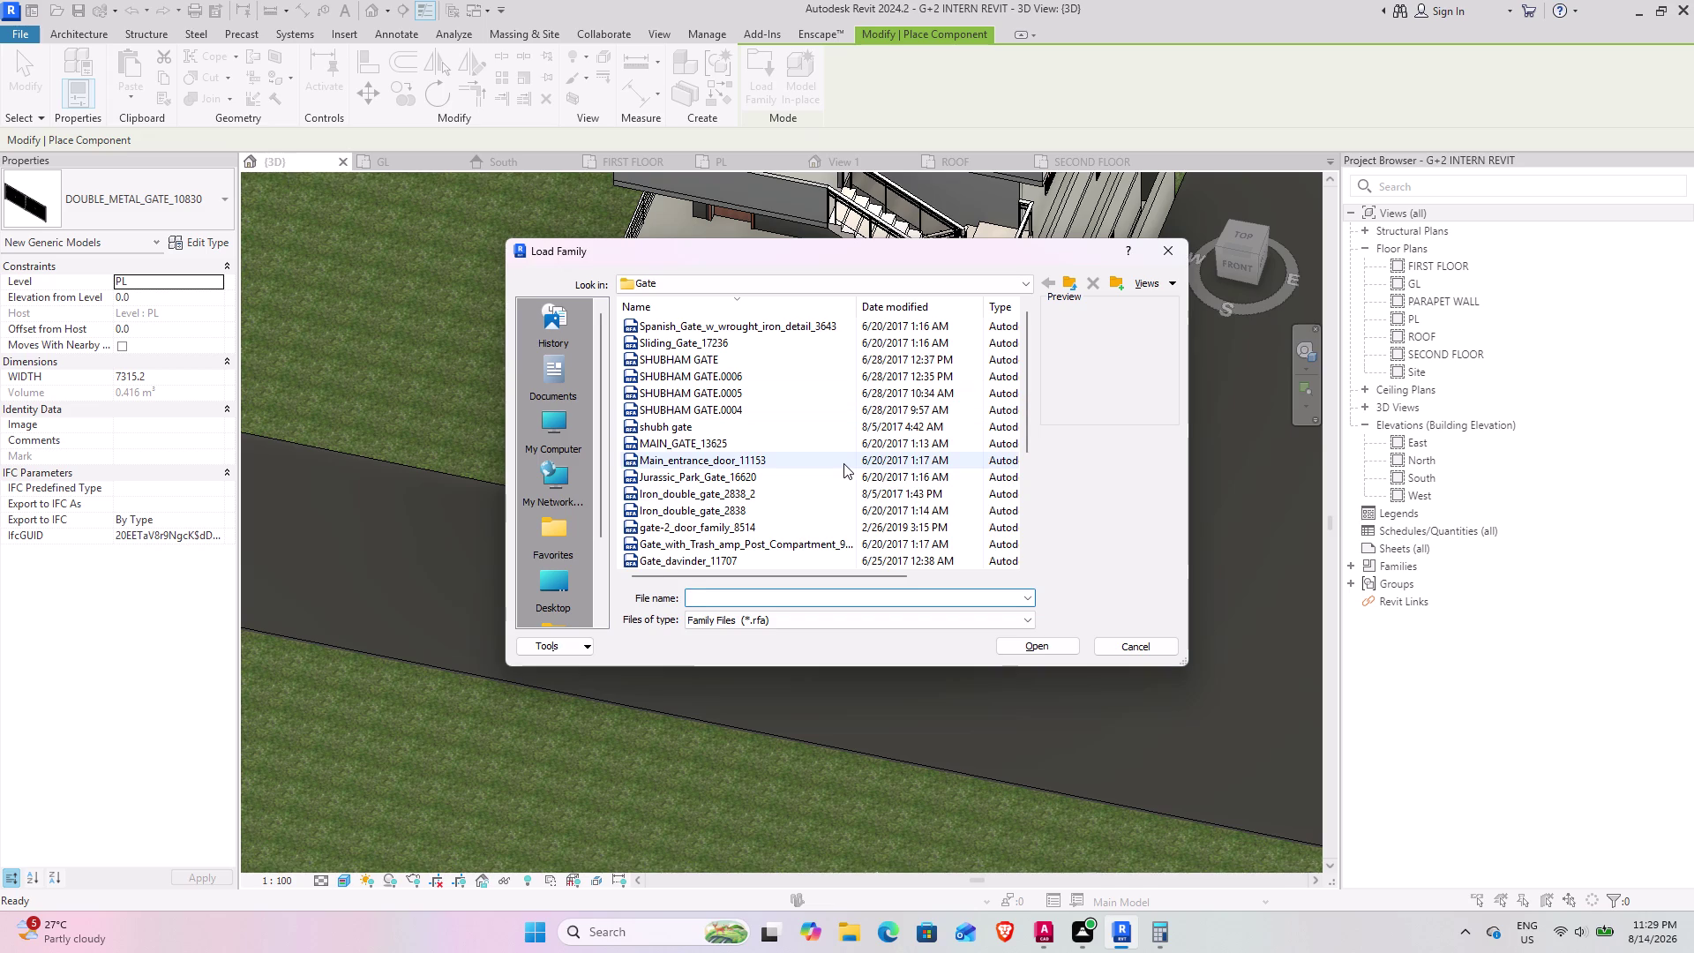
scroll(up, 3)
scroll(up, 3)
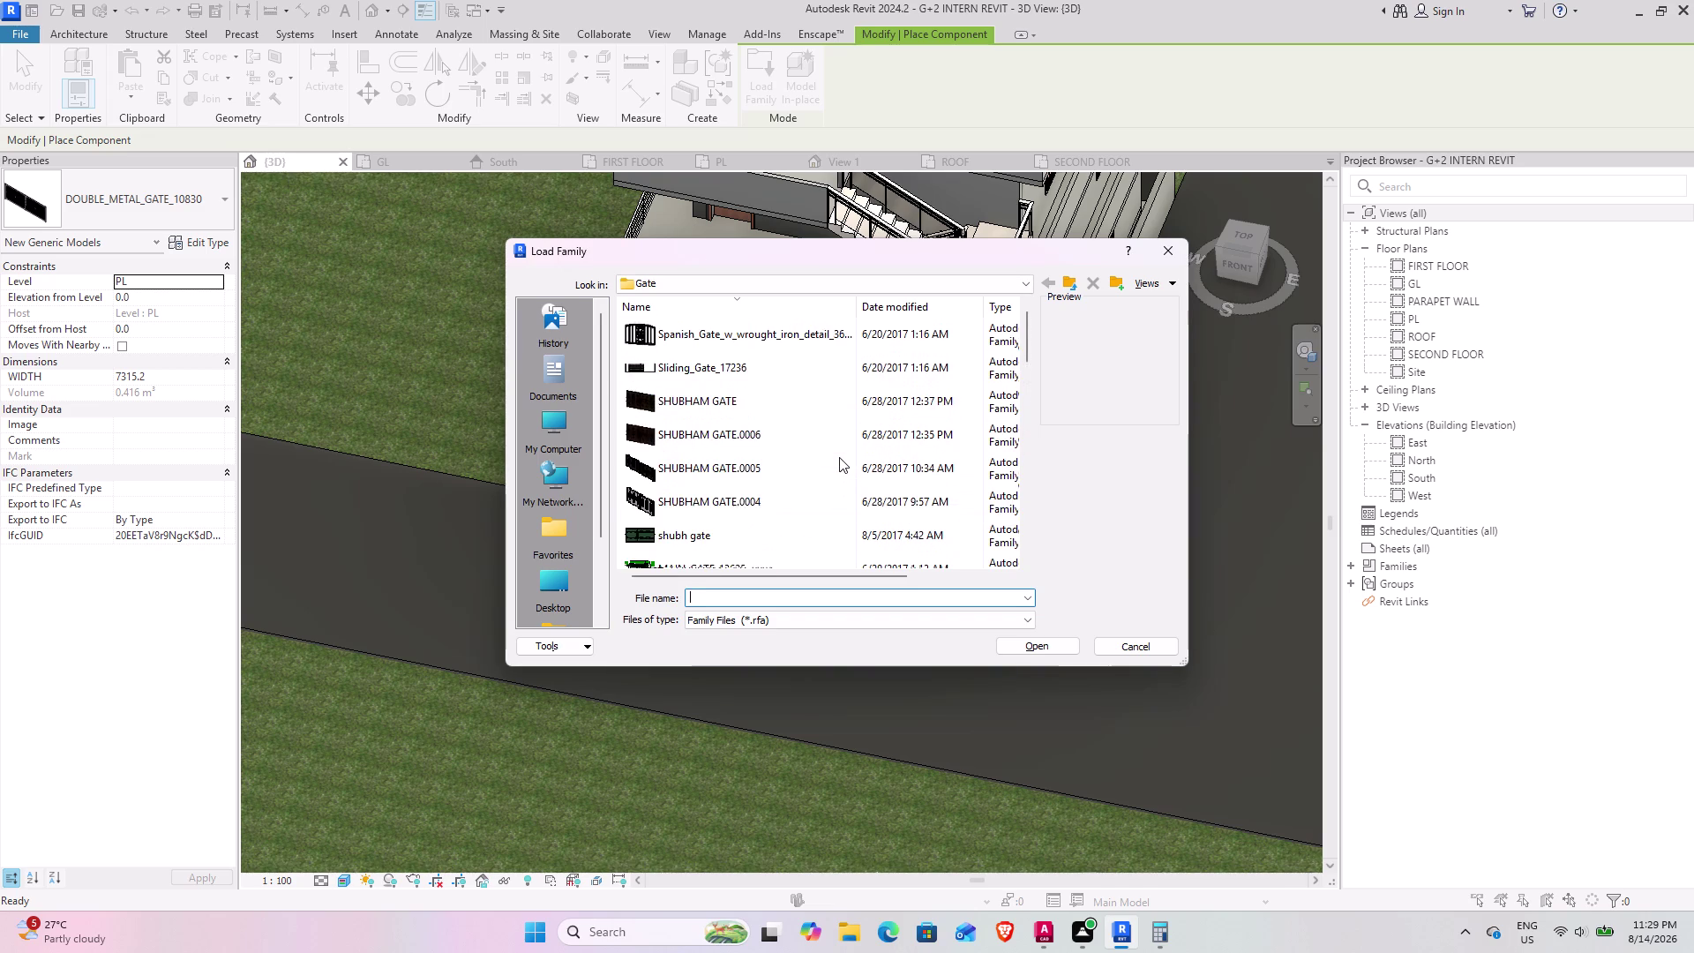
scroll(up, 3)
scroll(up, 3)
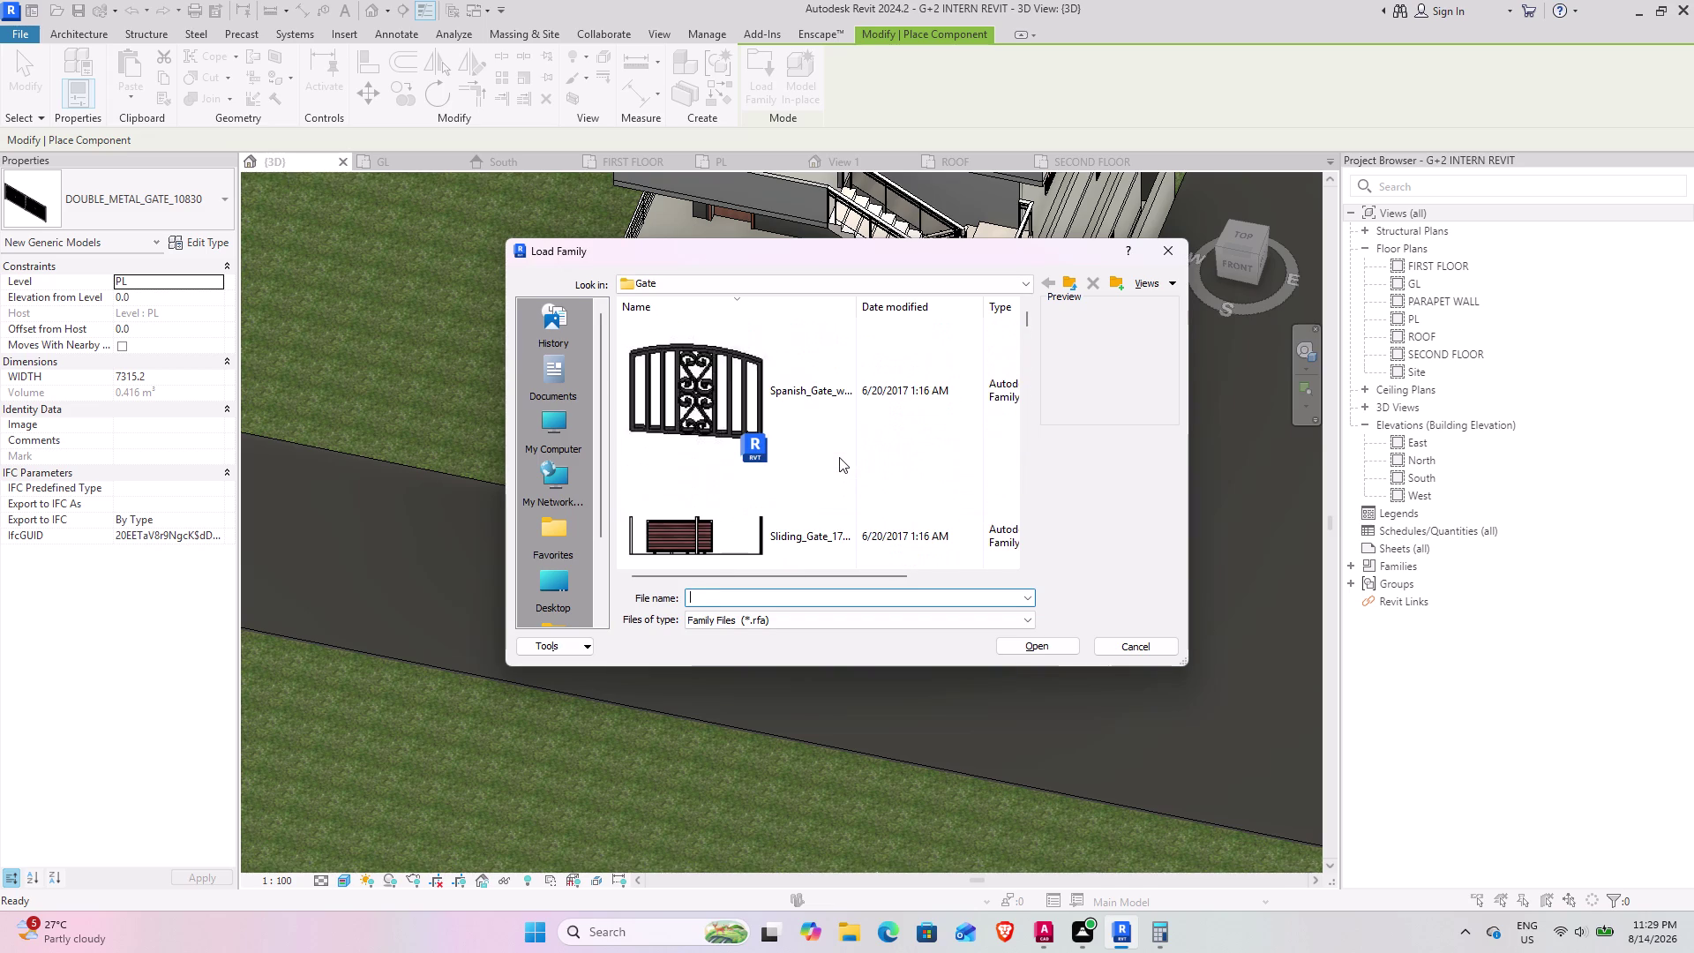
scroll(down, 3)
scroll(down, 3)
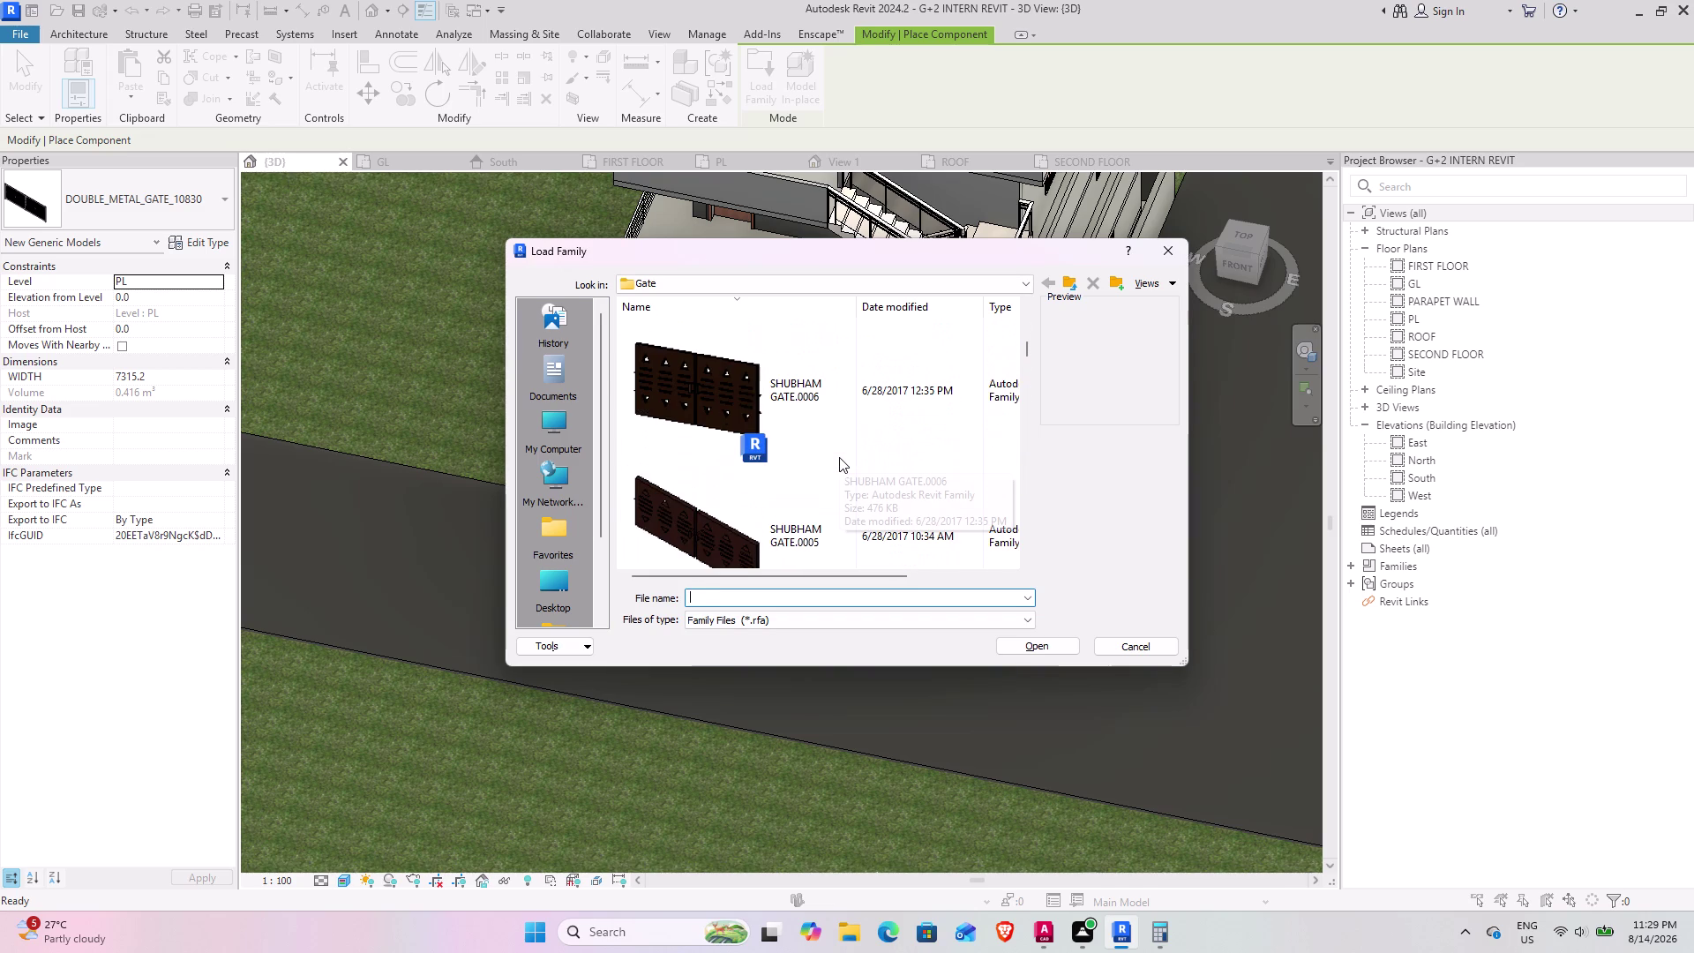
scroll(down, 3)
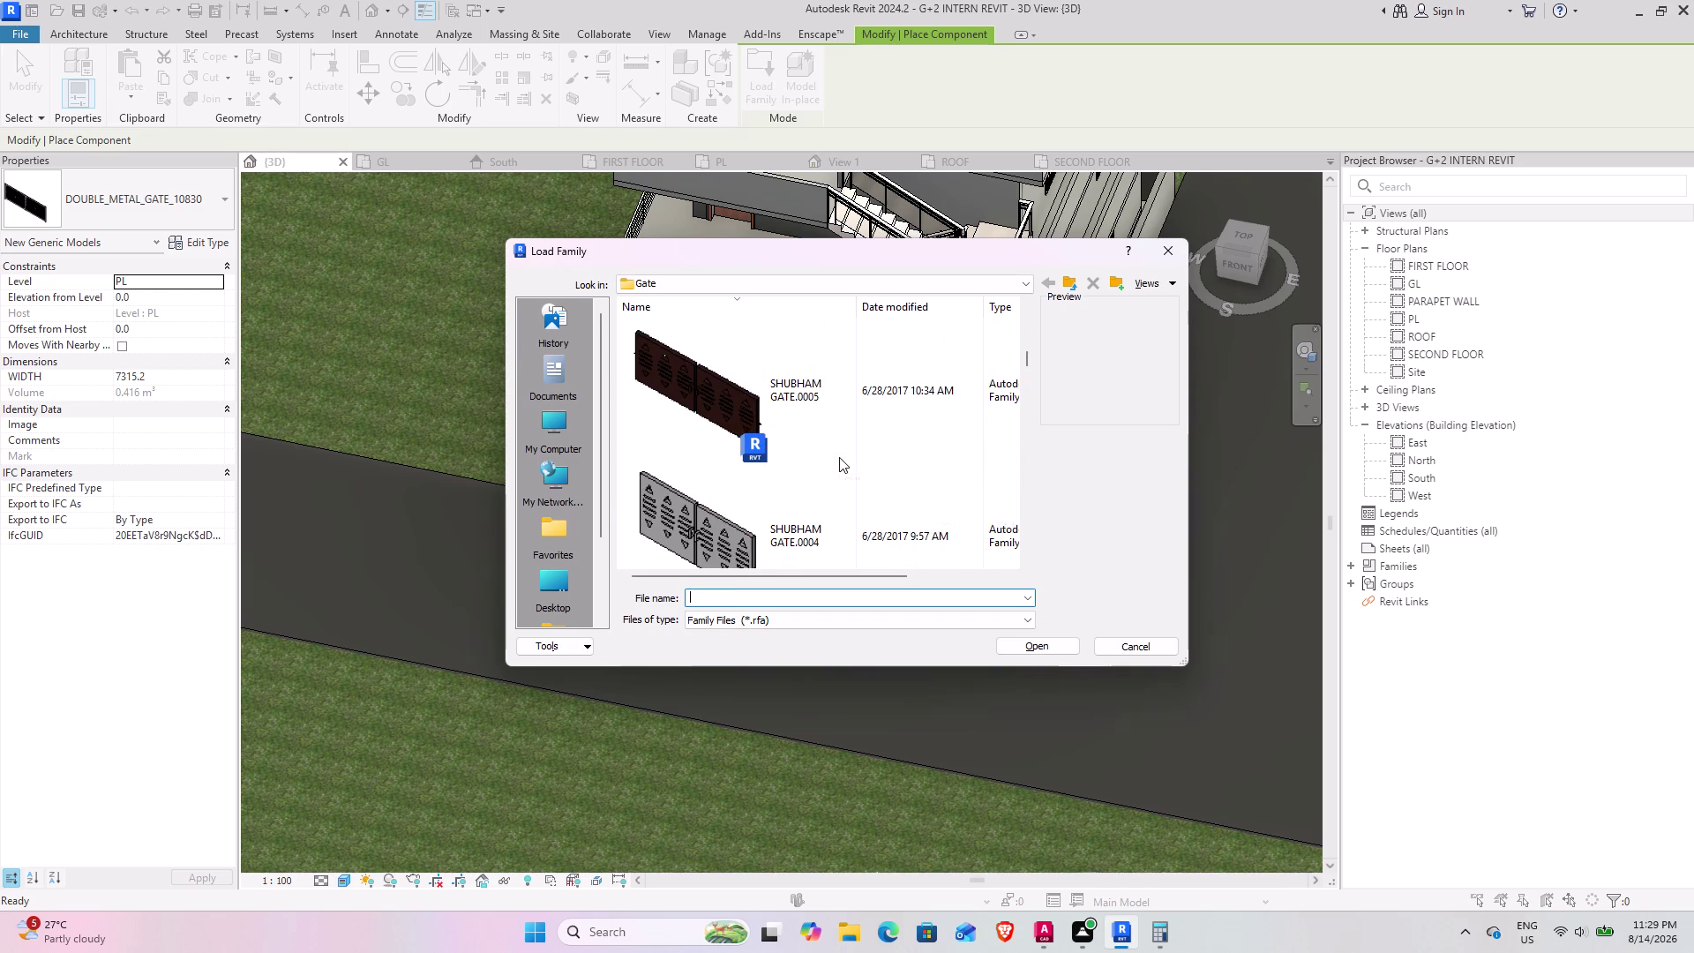
scroll(down, 3)
scroll(down, 3)
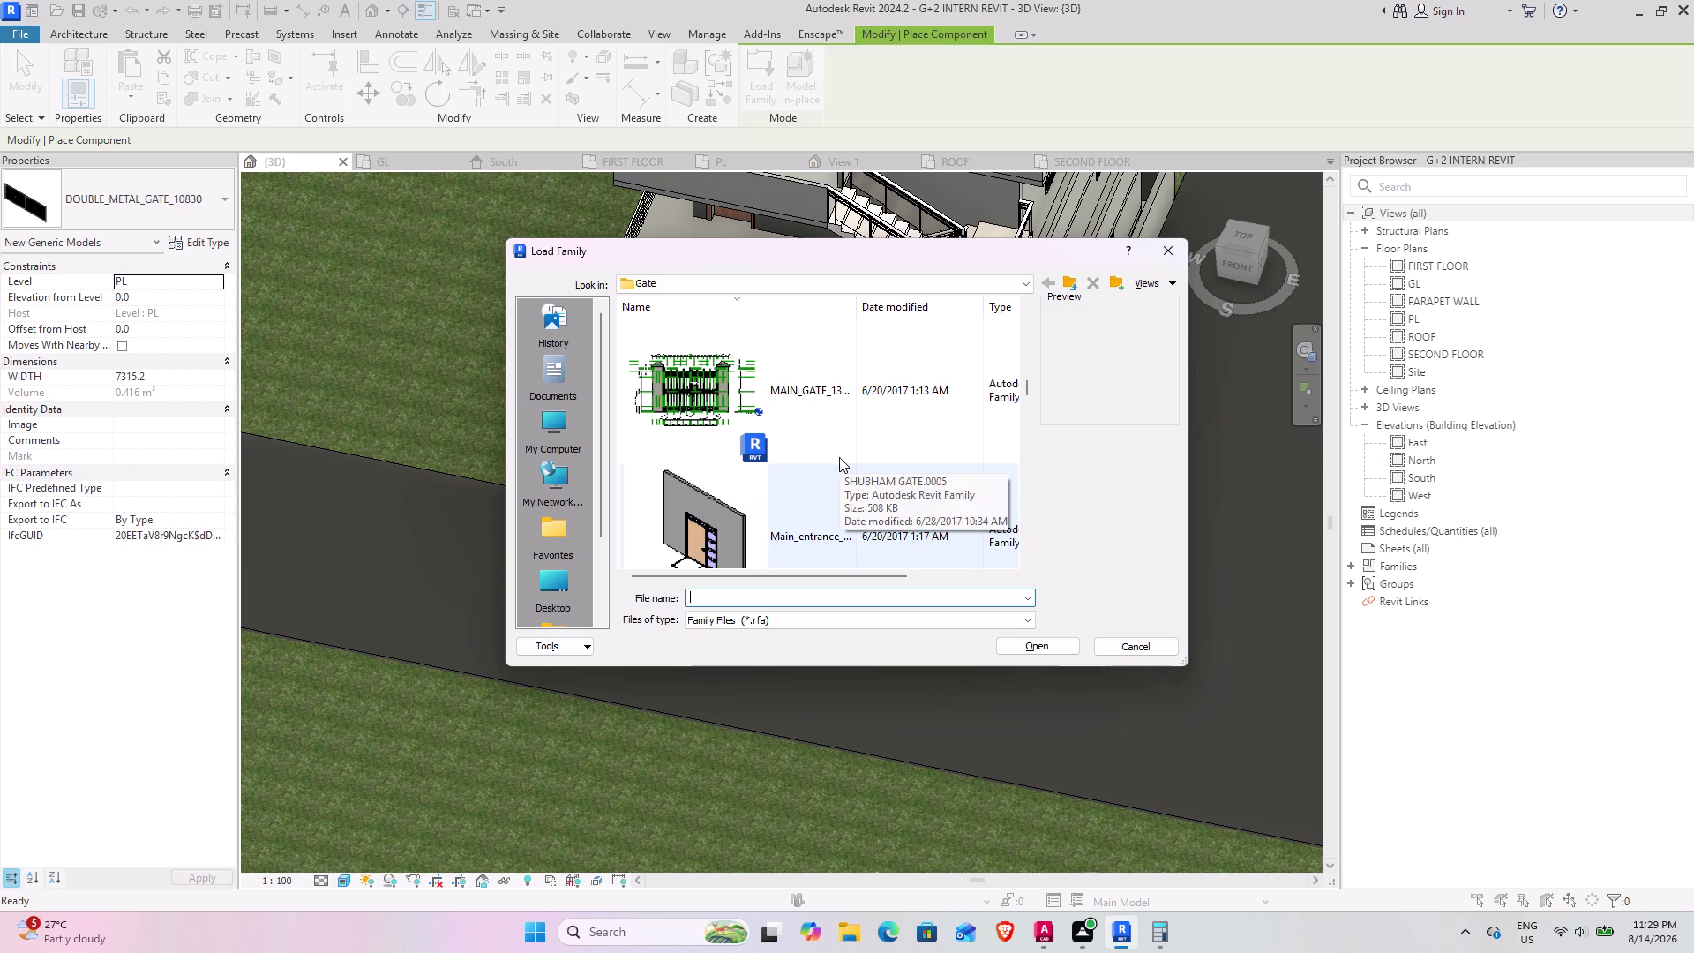
scroll(down, 3)
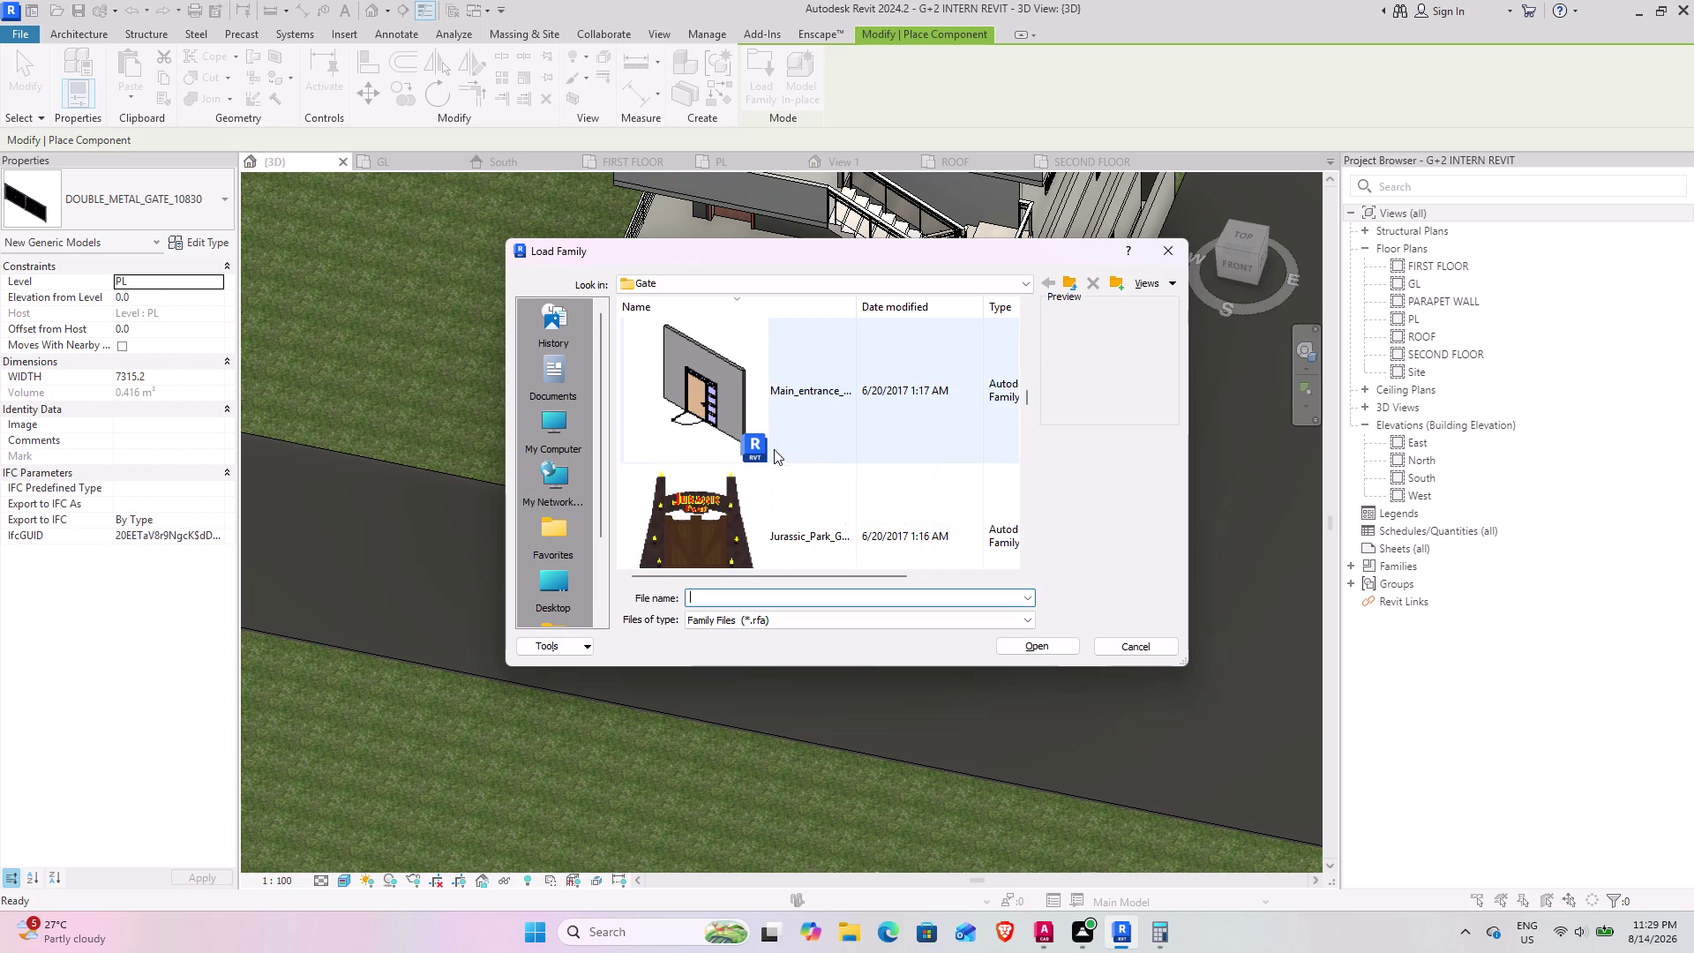
scroll(down, 3)
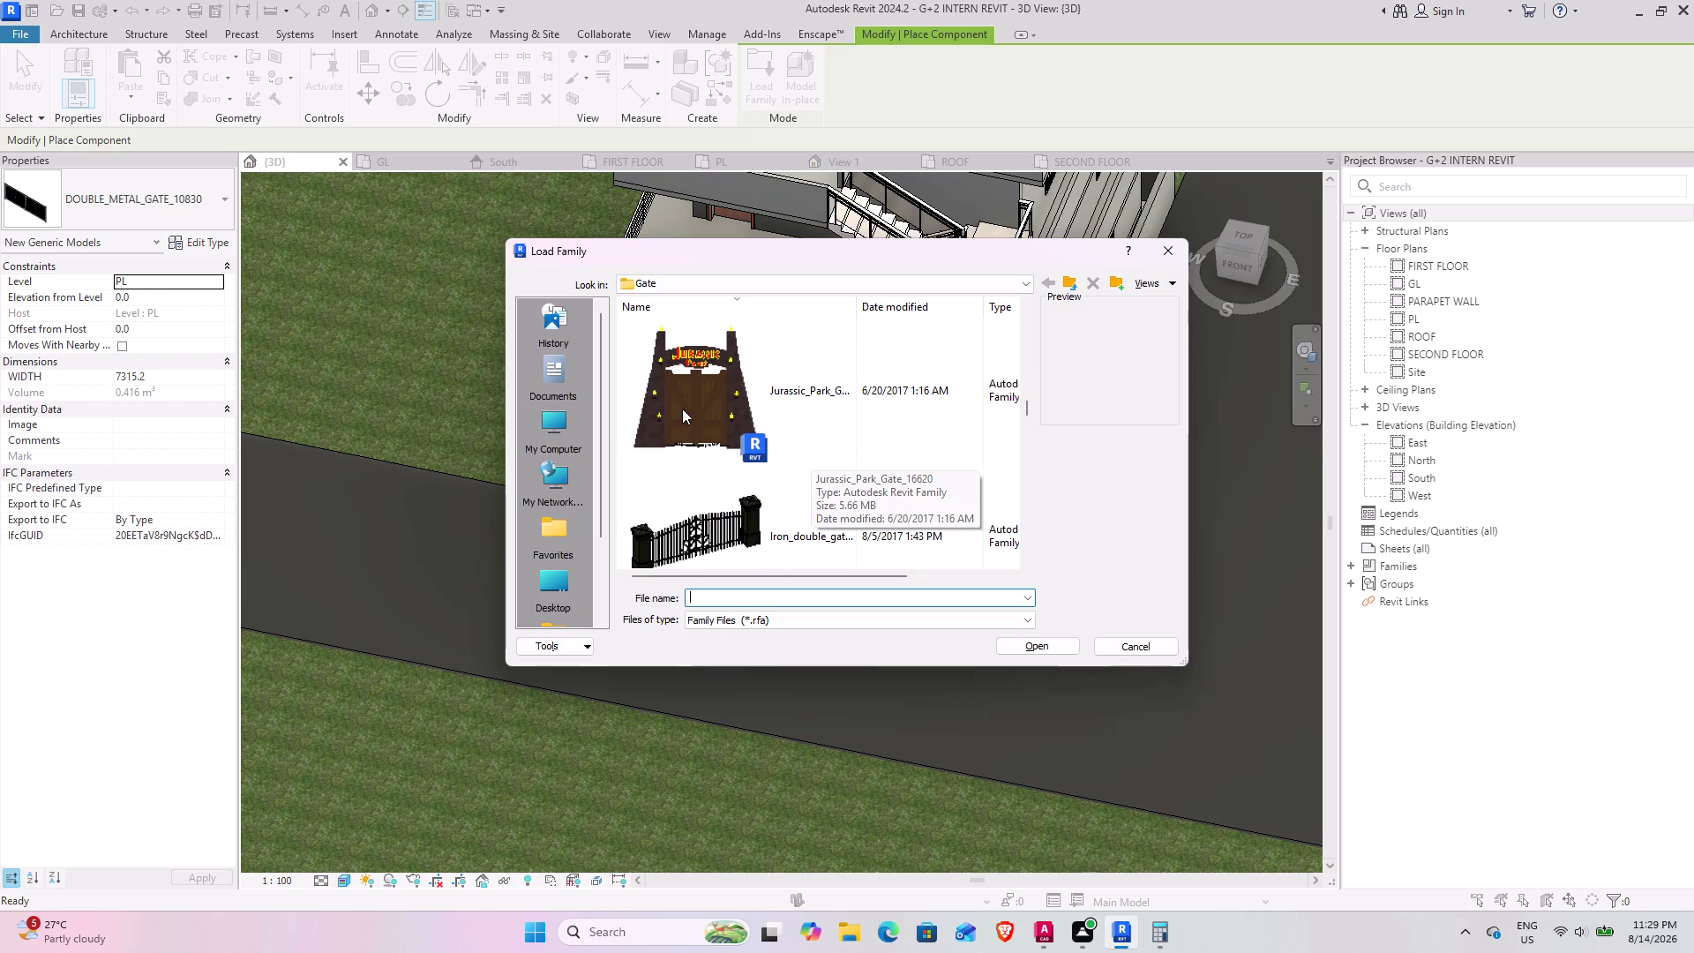
scroll(down, 3)
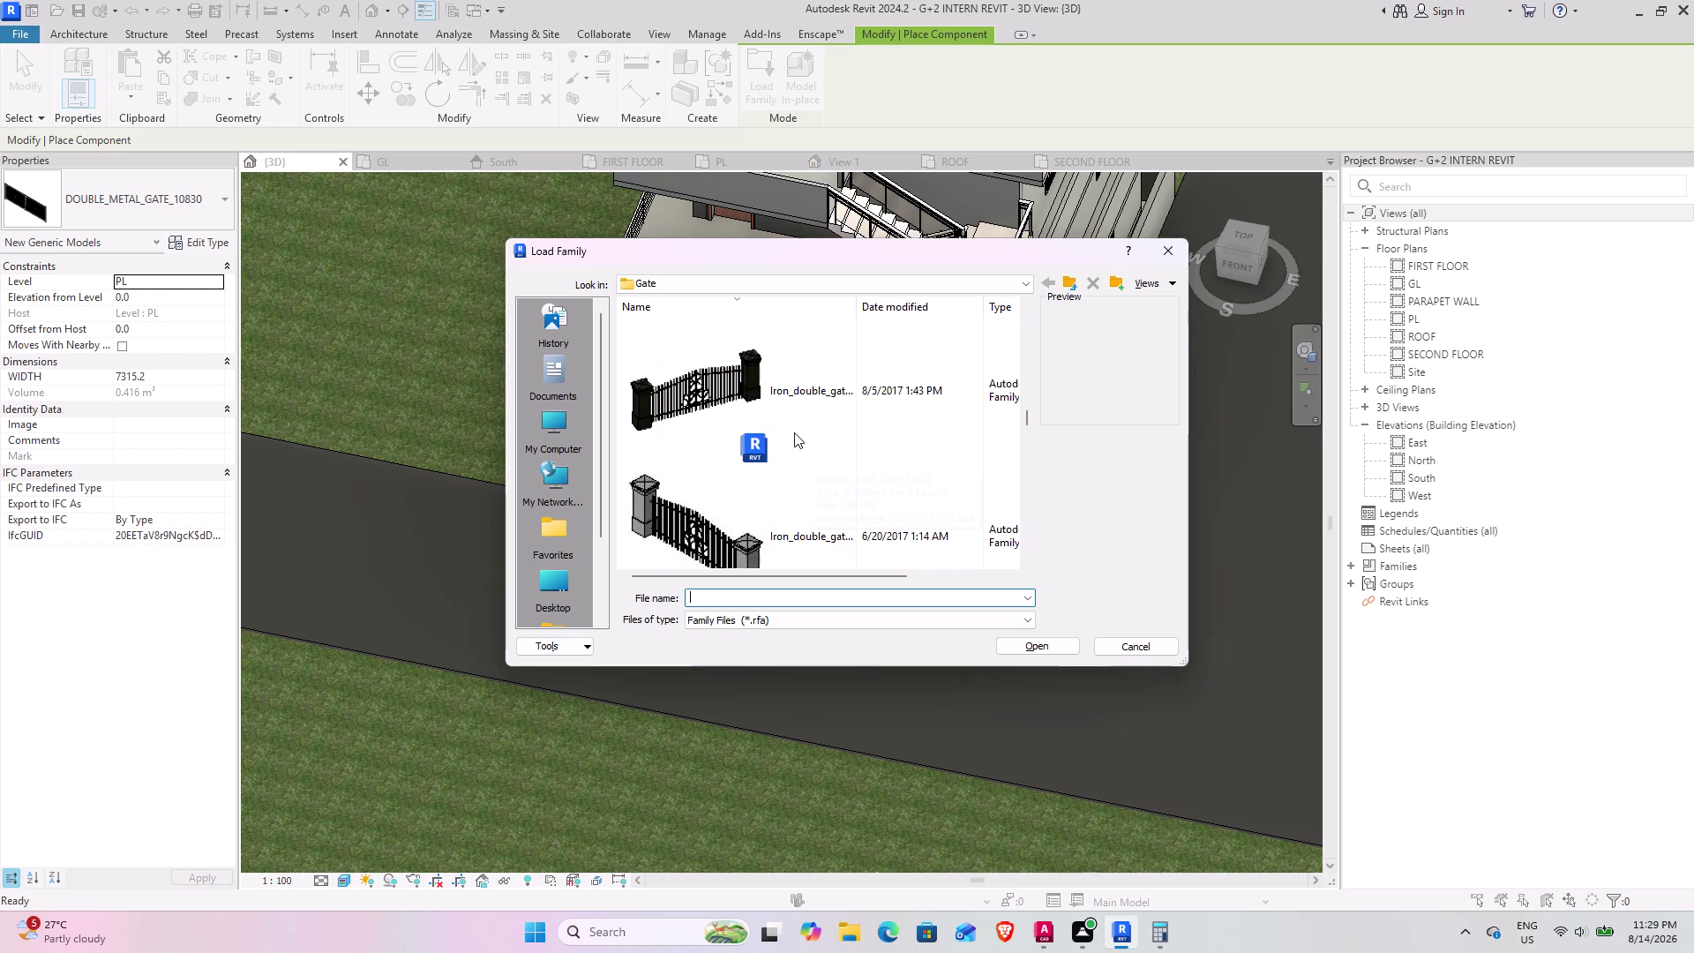
scroll(down, 3)
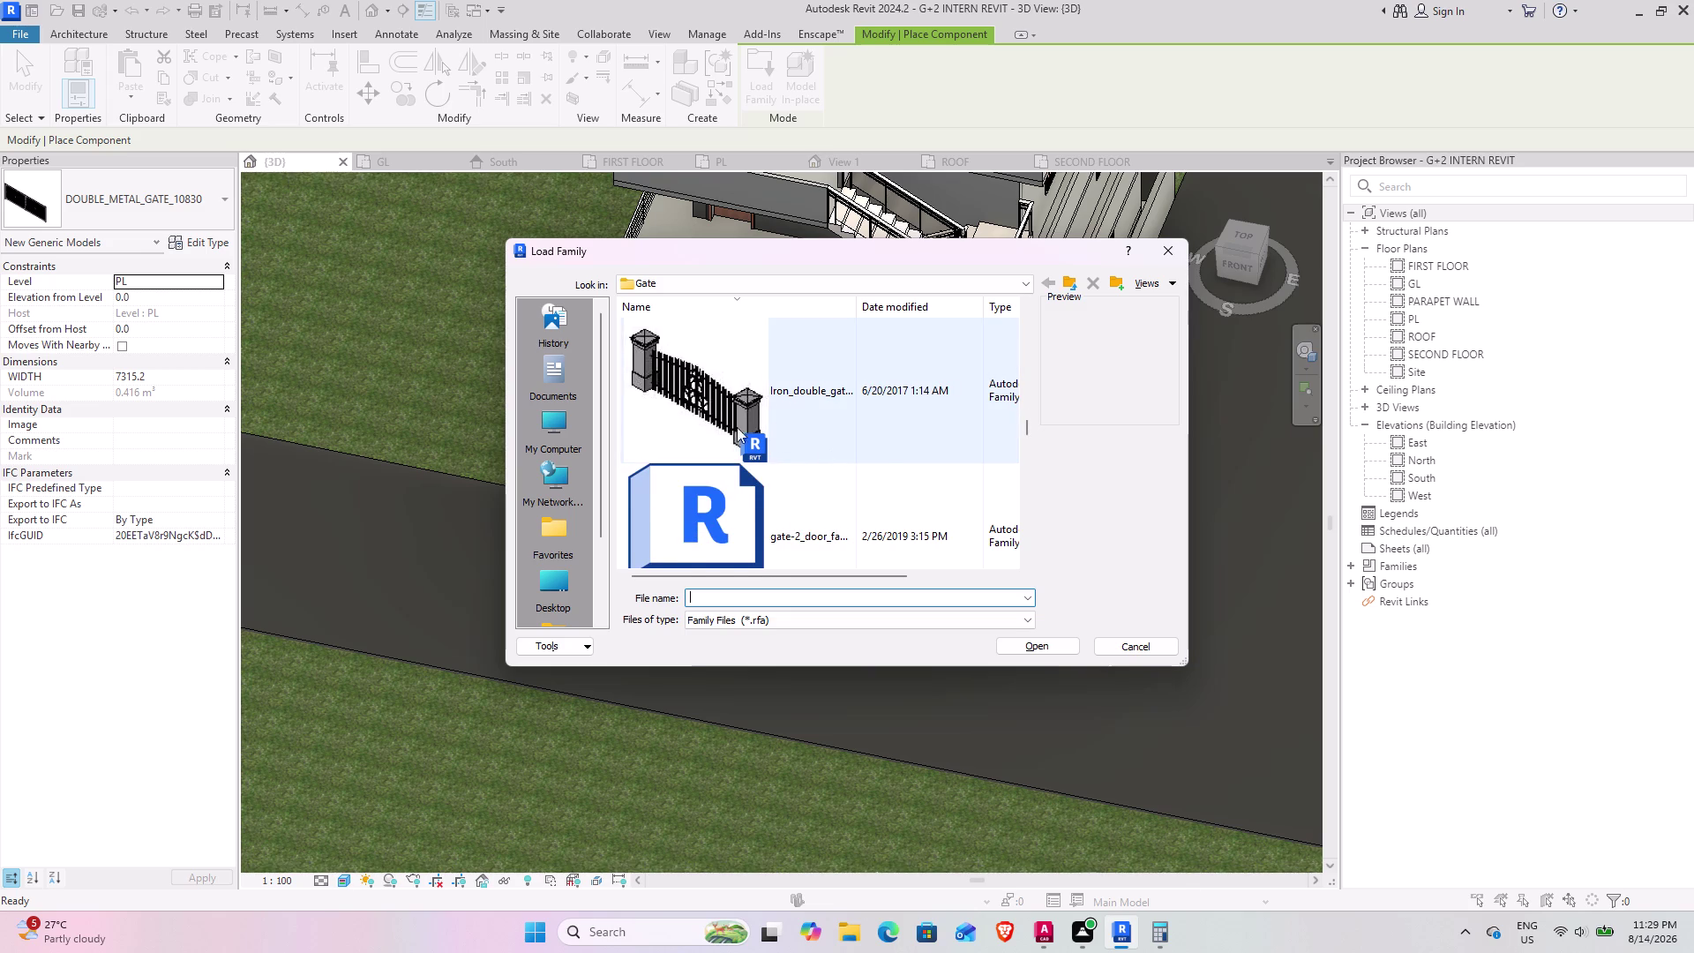
scroll(down, 3)
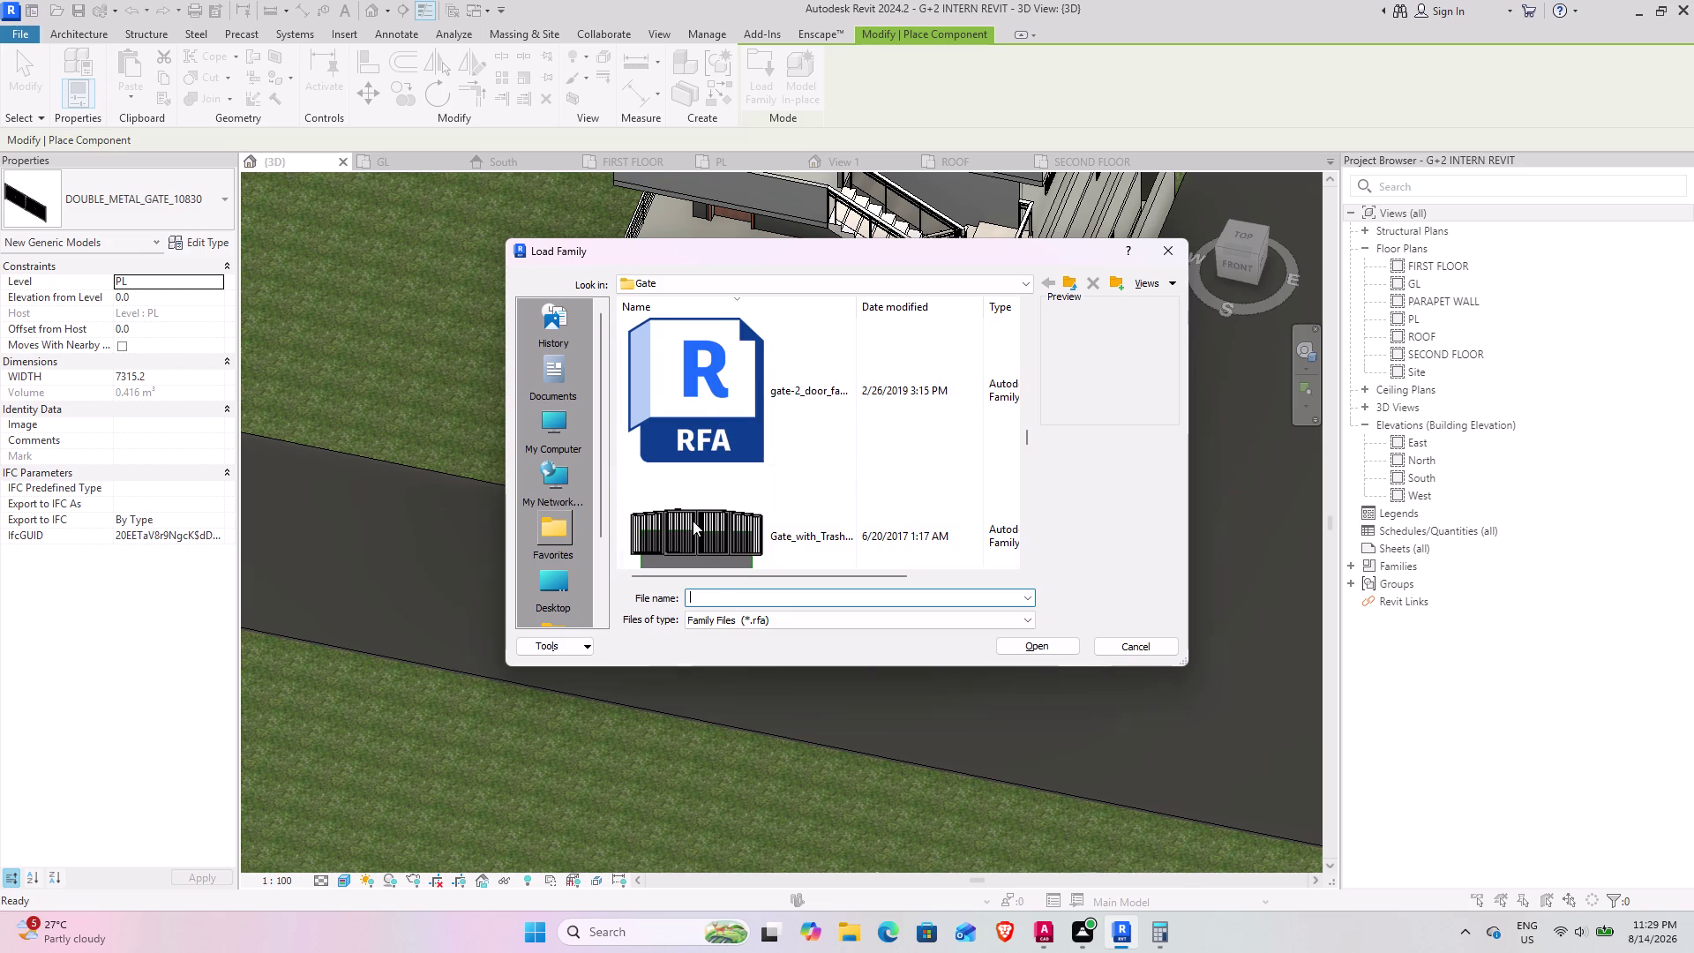
scroll(down, 3)
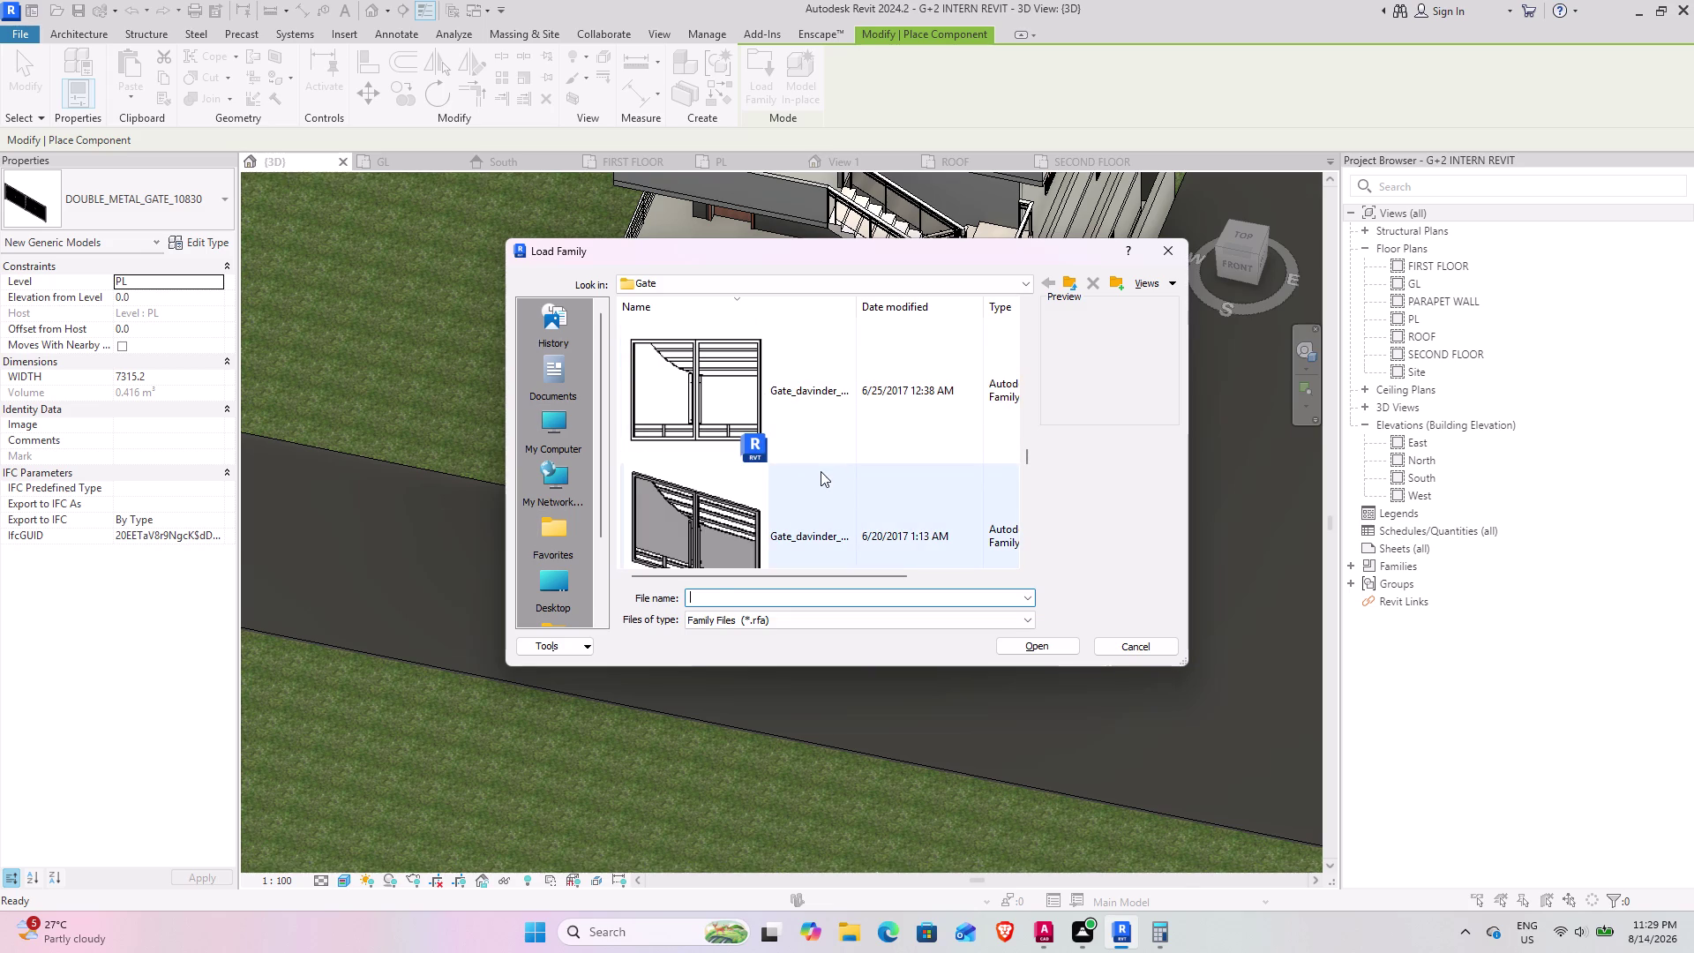
click(737, 407)
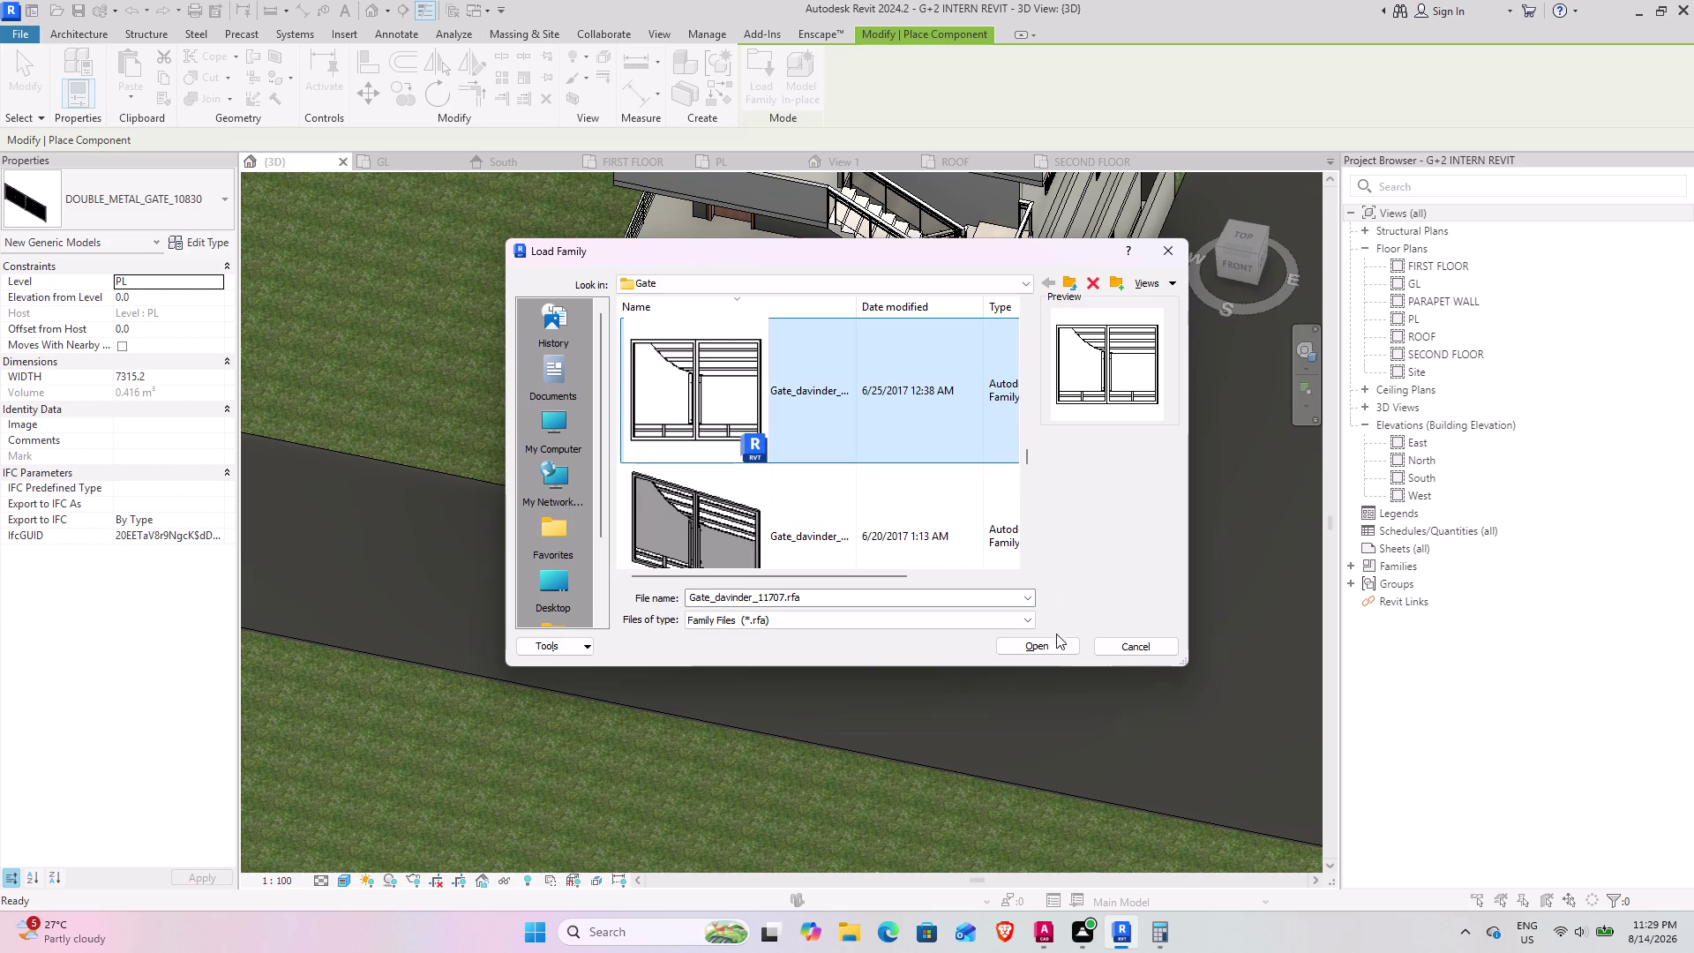
click(1054, 650)
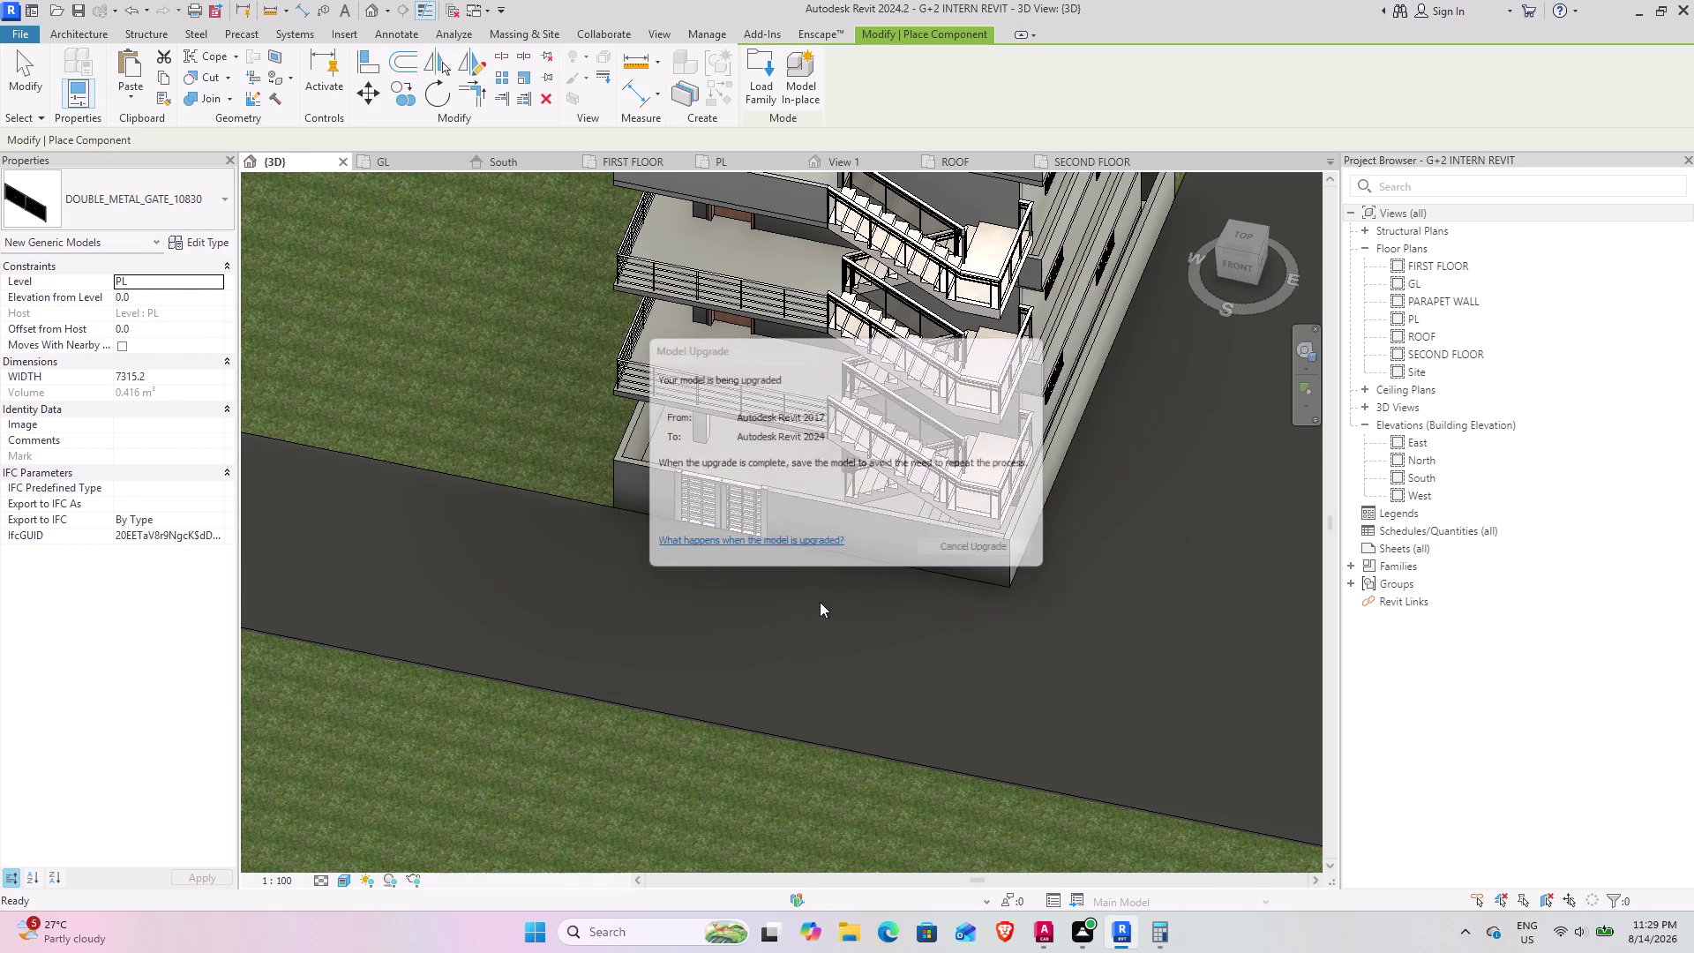
Place the Gate_davinder_11707 gate on the road in front of the entrance.
click(709, 607)
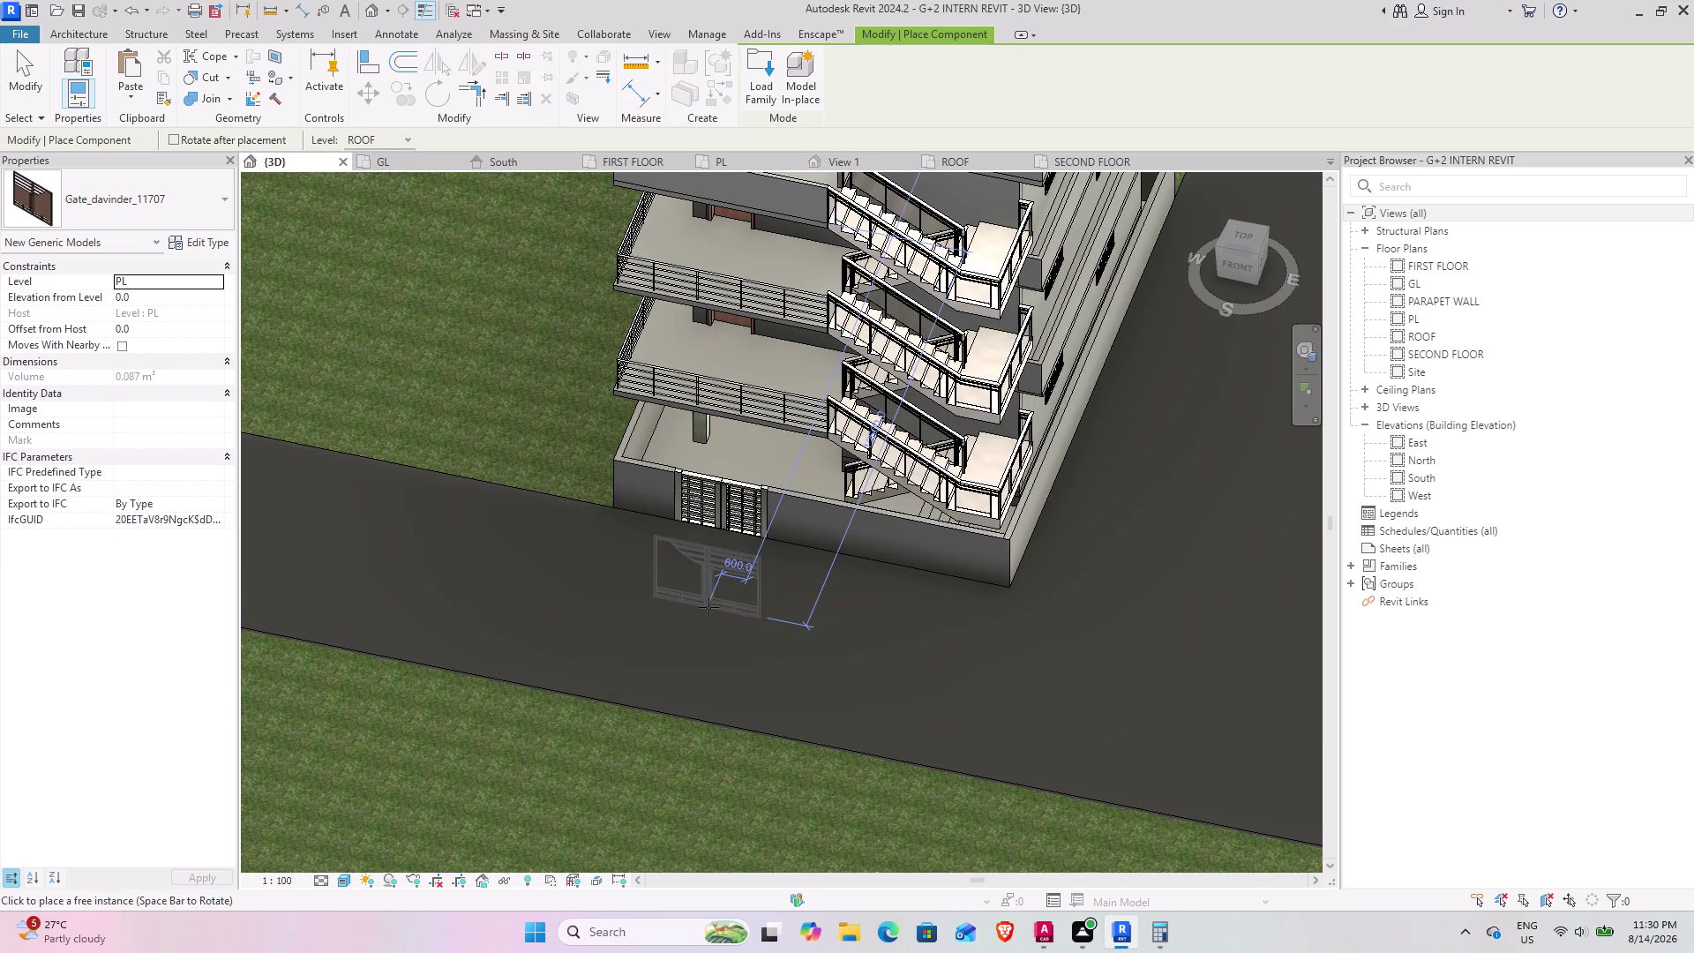
key(Escape)
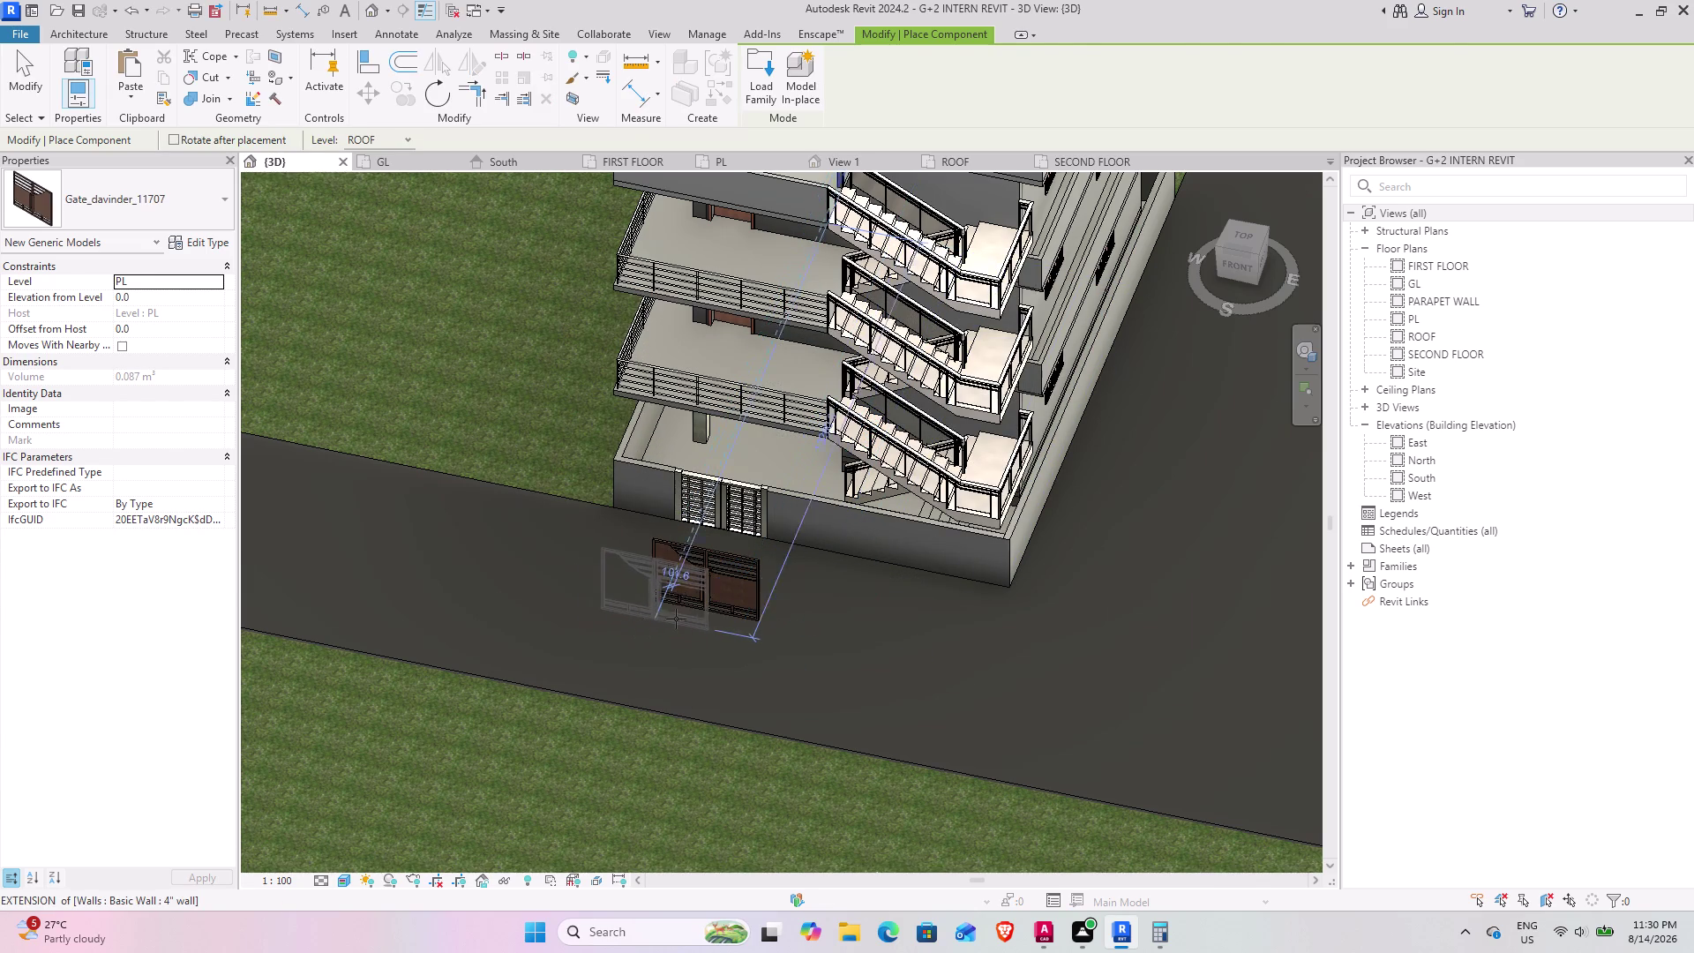
key(Escape)
click(707, 583)
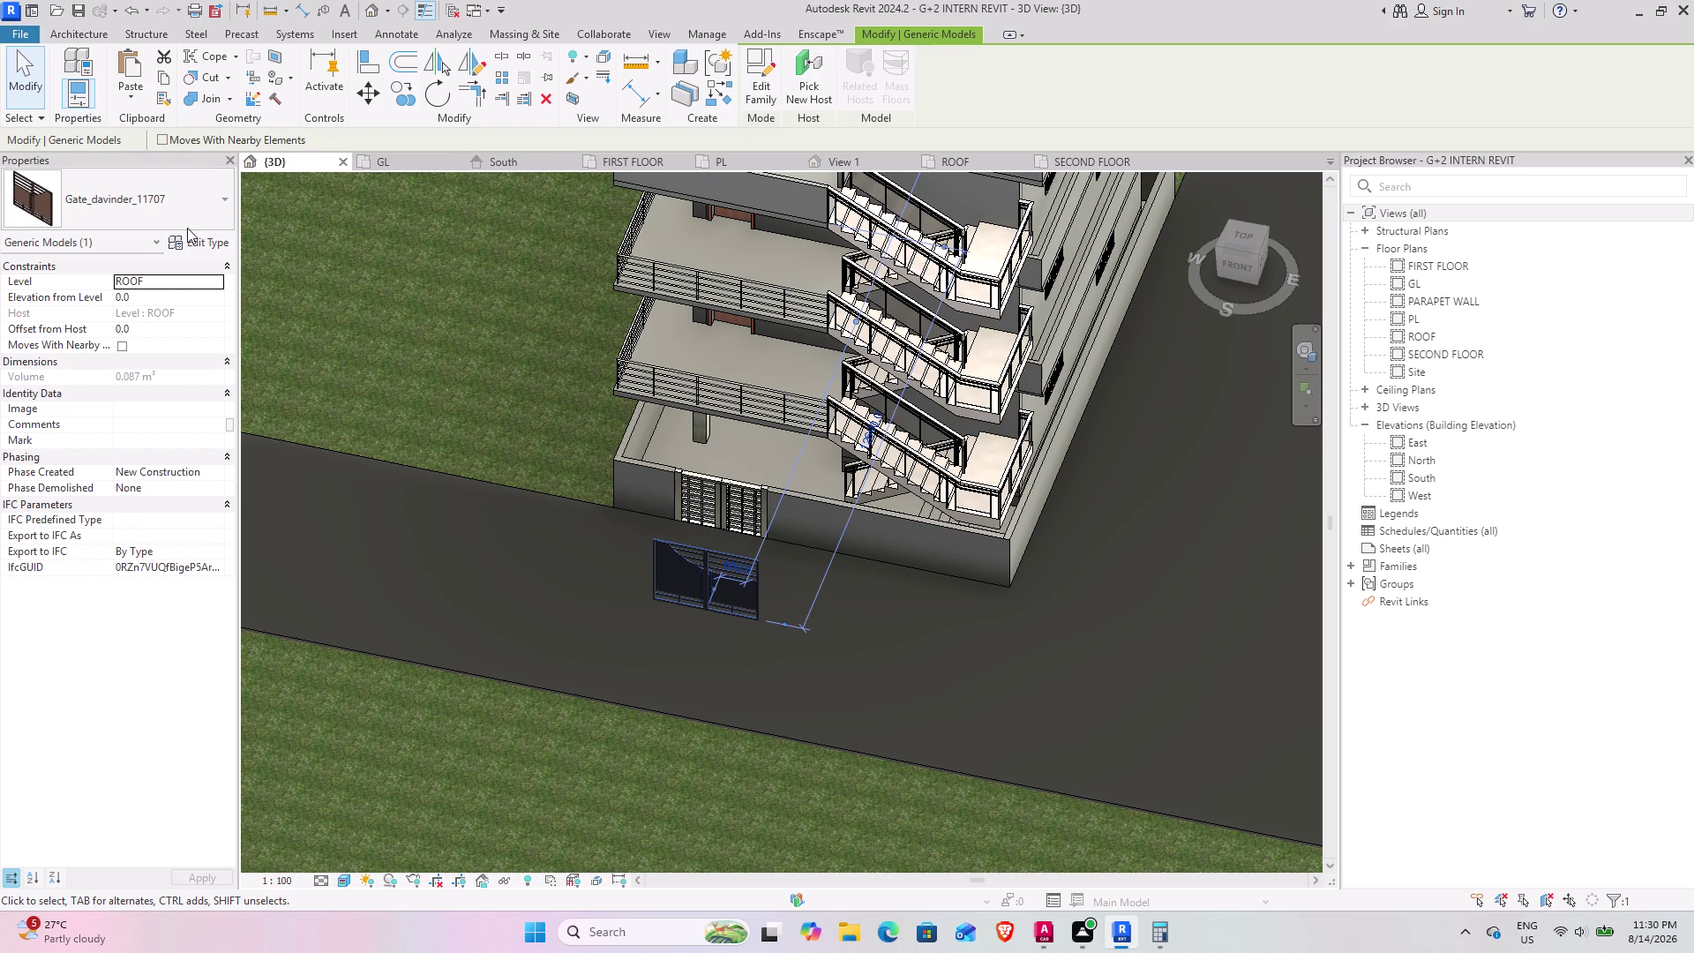
Switch to the PL floor plan and pan to see the gate below the building.
click(737, 155)
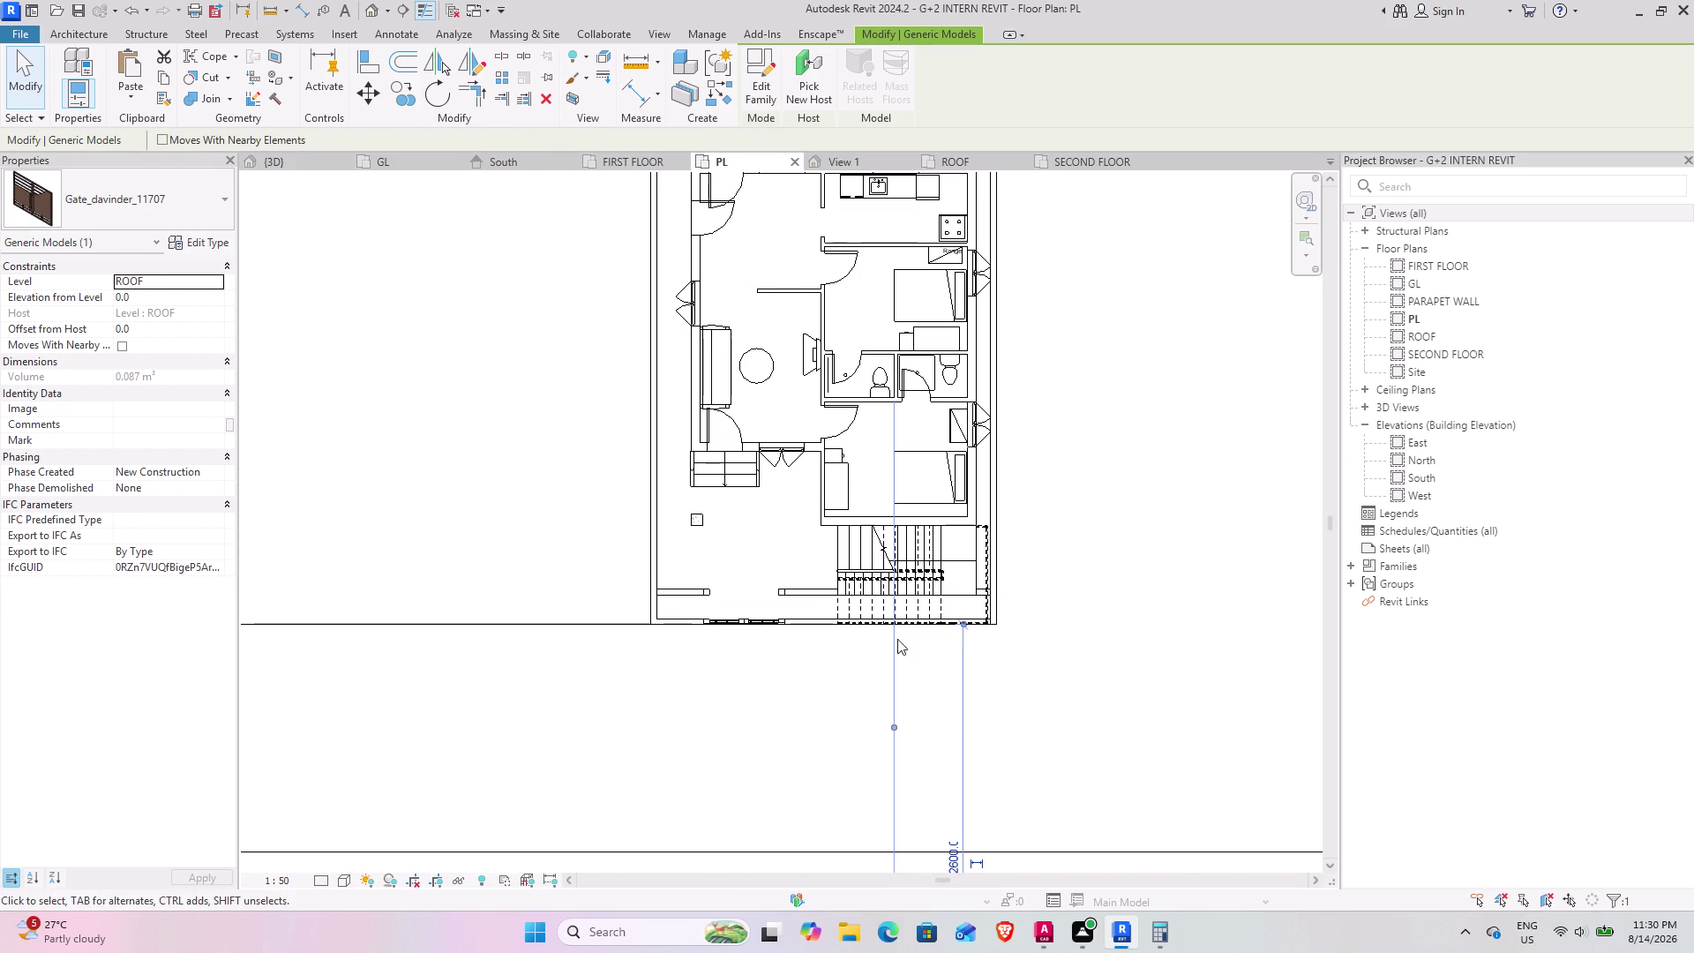
middle_drag(930, 635, 824, 305)
scroll(down, 3)
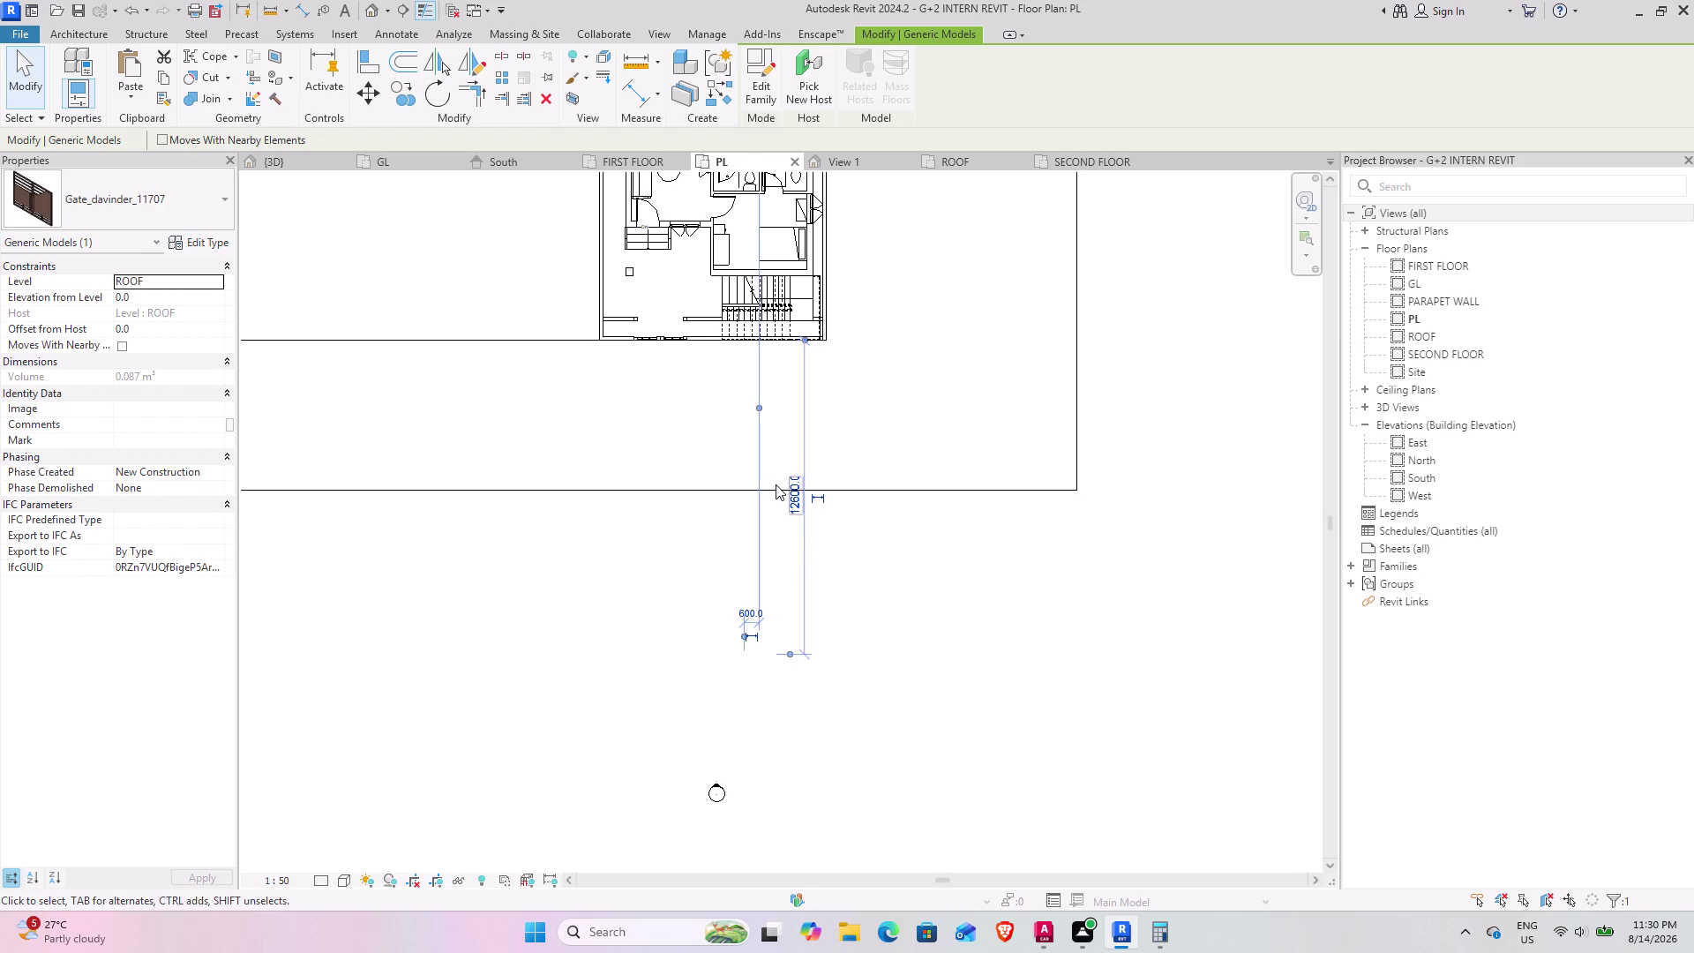
click(197, 248)
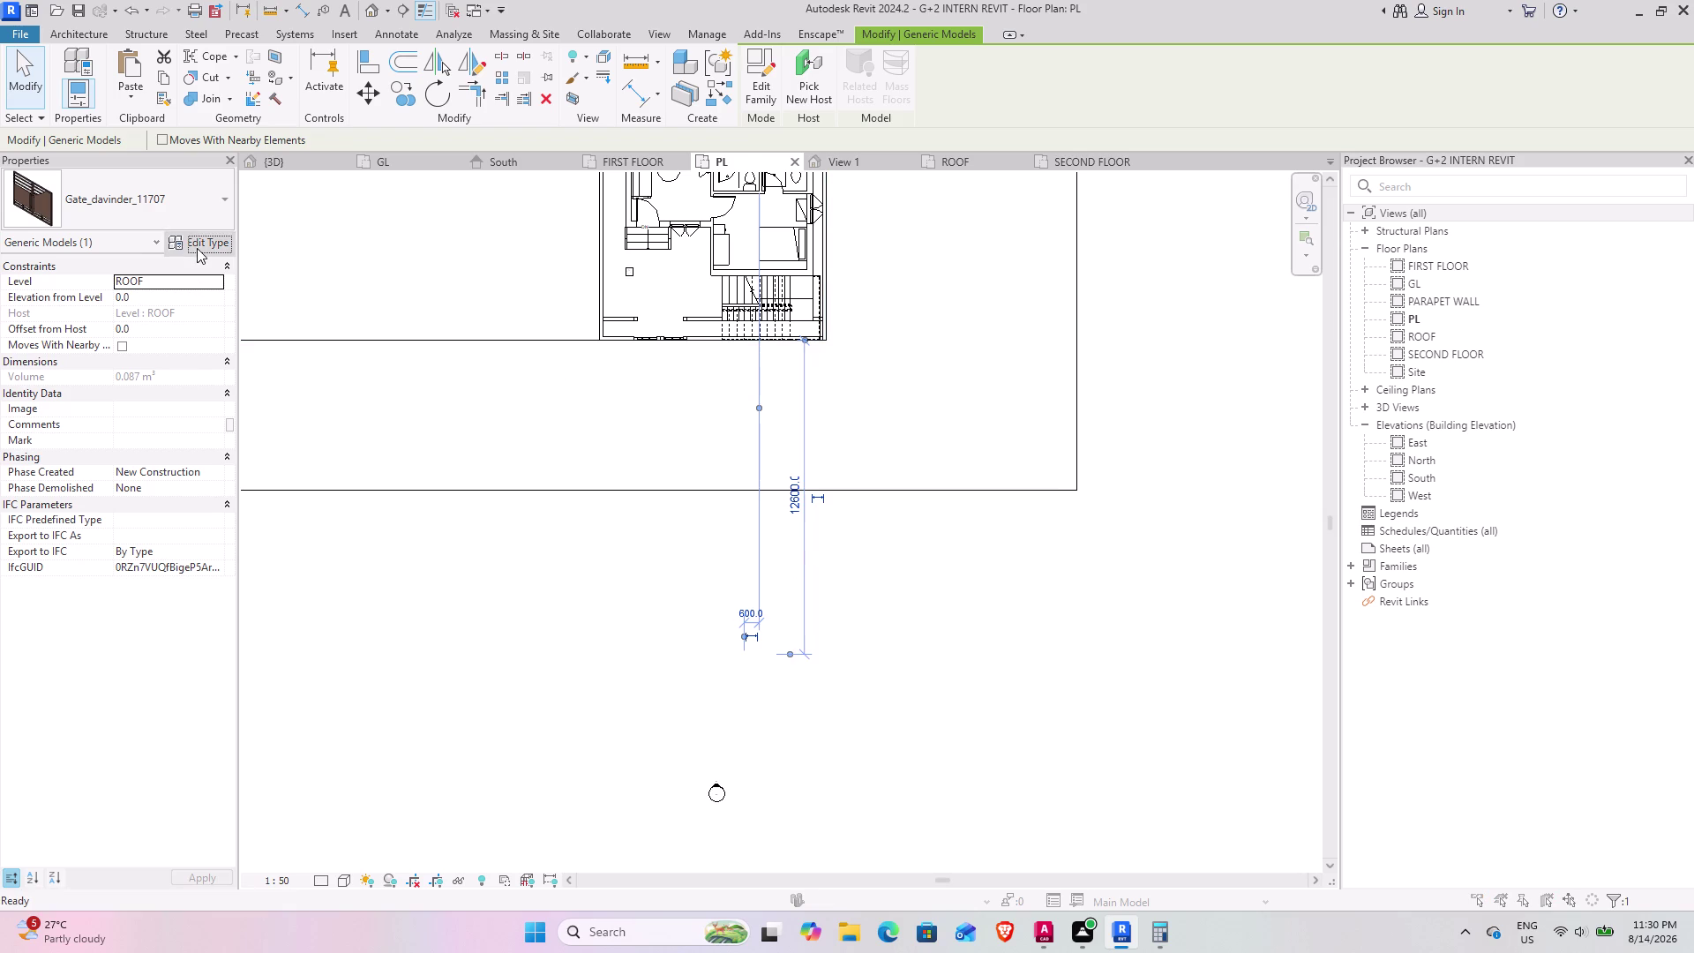
Scroll through the Gate_davinder Type Properties, cancel unchanged, deselect, and return to {3D}.
scroll(down, 3)
scroll(up, 3)
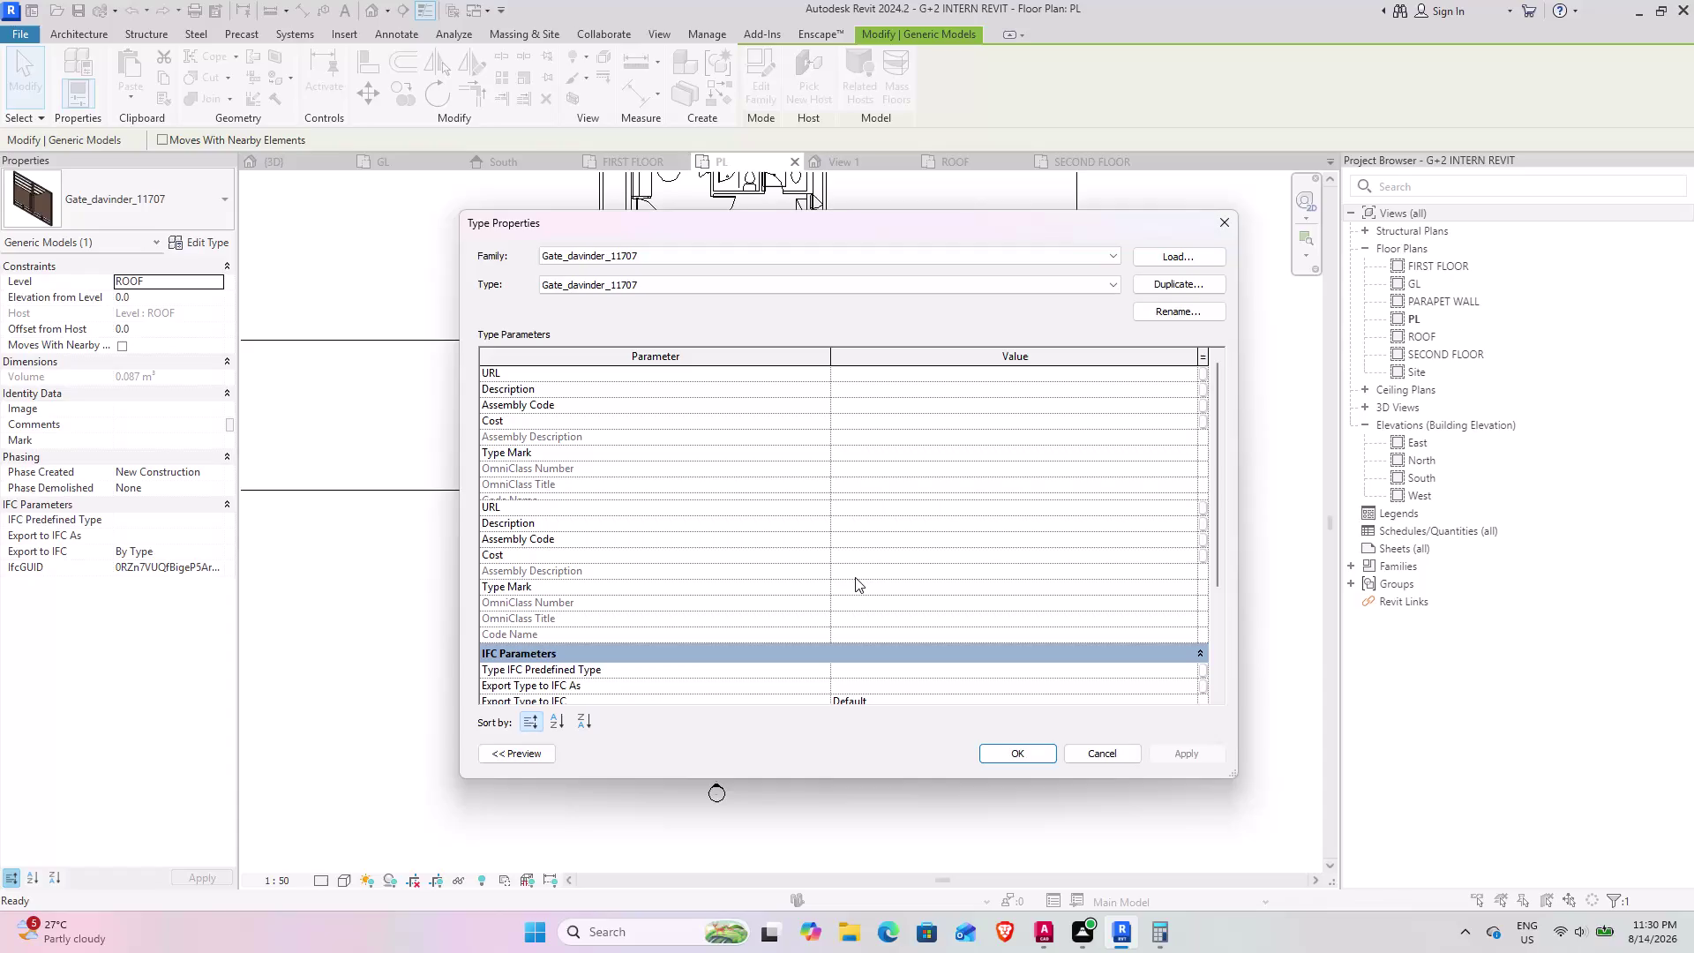
scroll(down, 3)
scroll(down, 3)
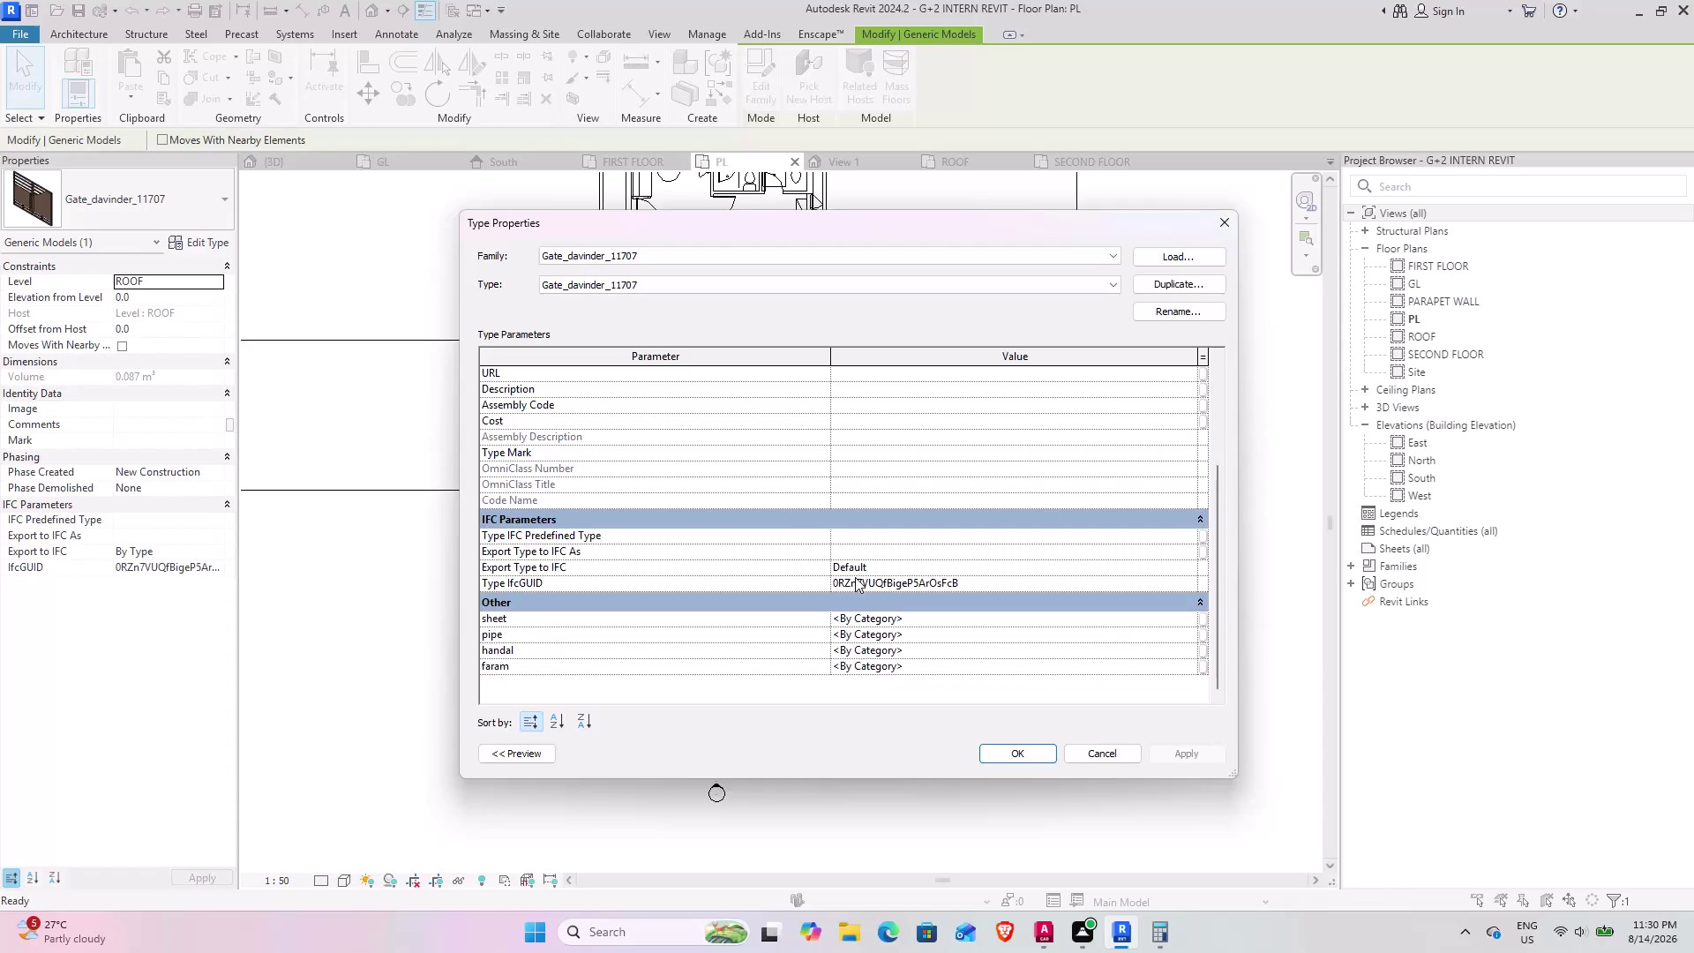
scroll(up, 3)
scroll(up, 3)
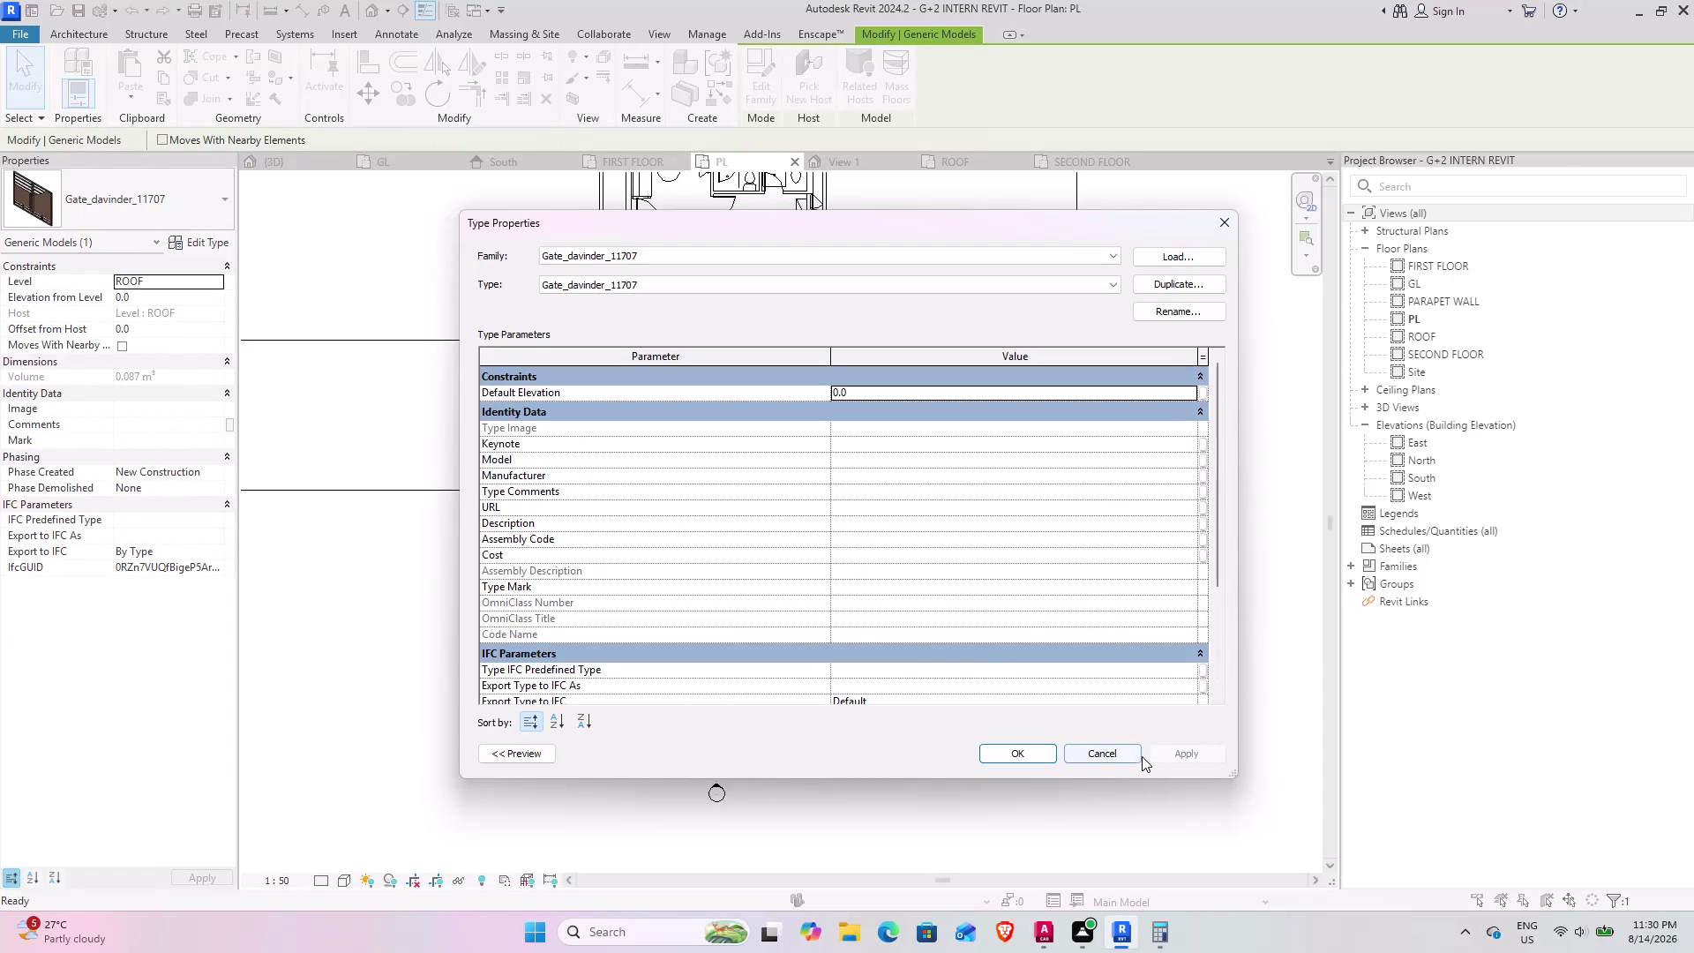
click(1136, 758)
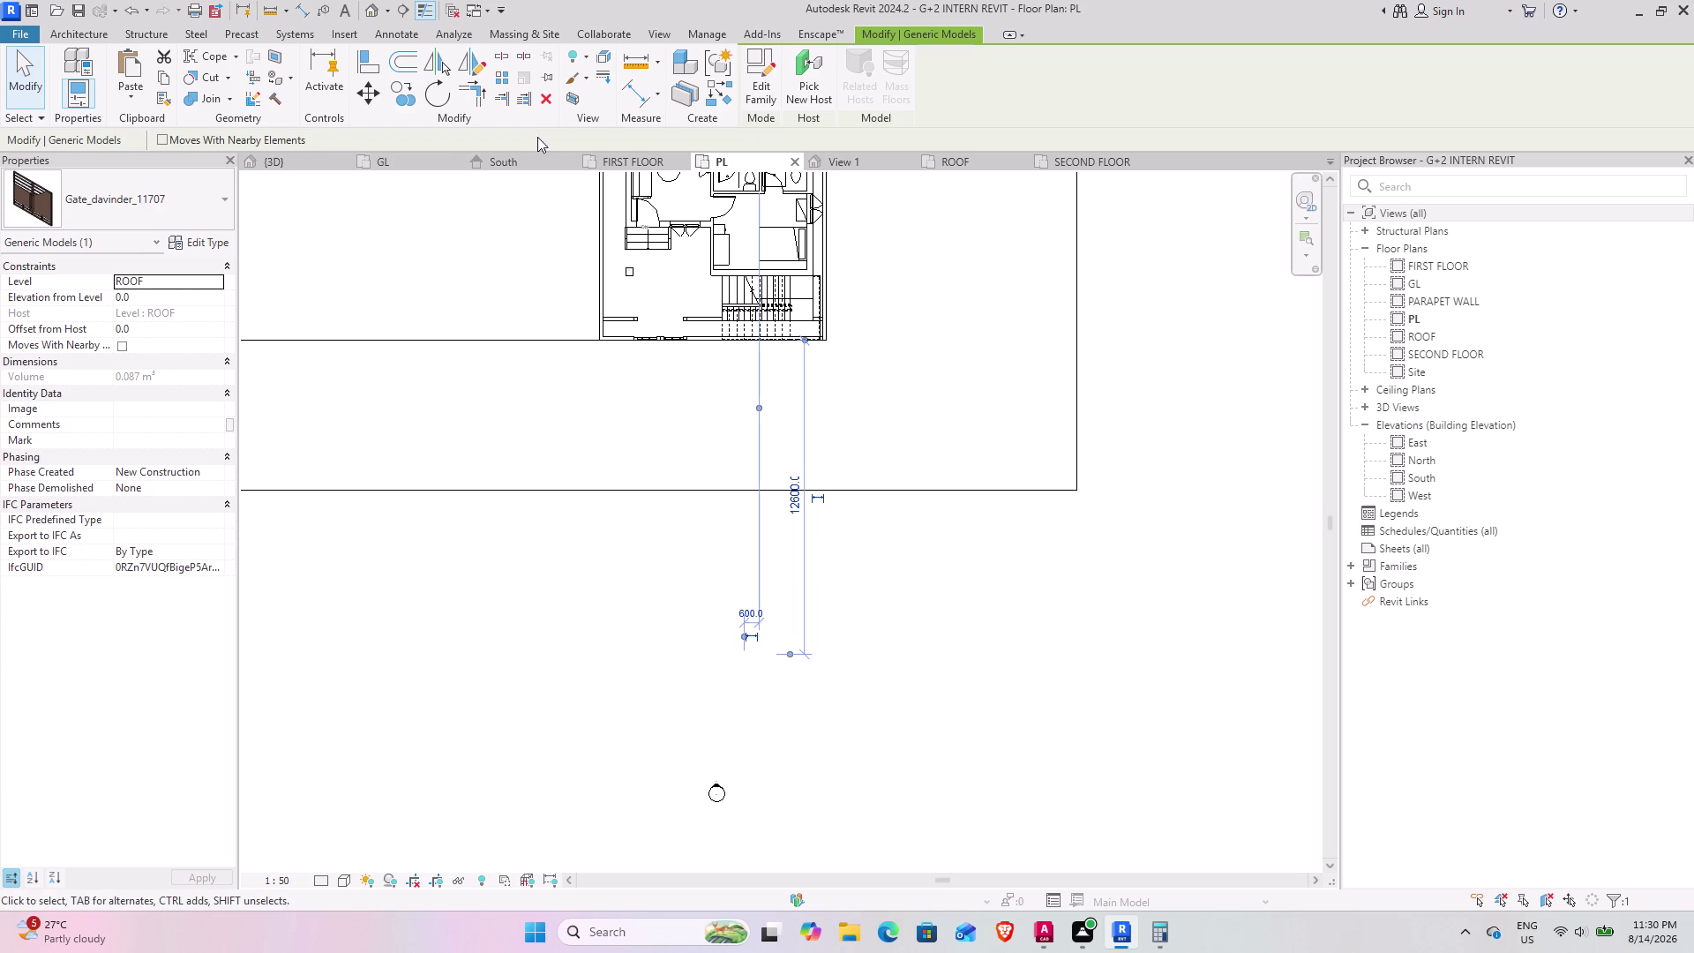
key(Escape)
key(Escape)
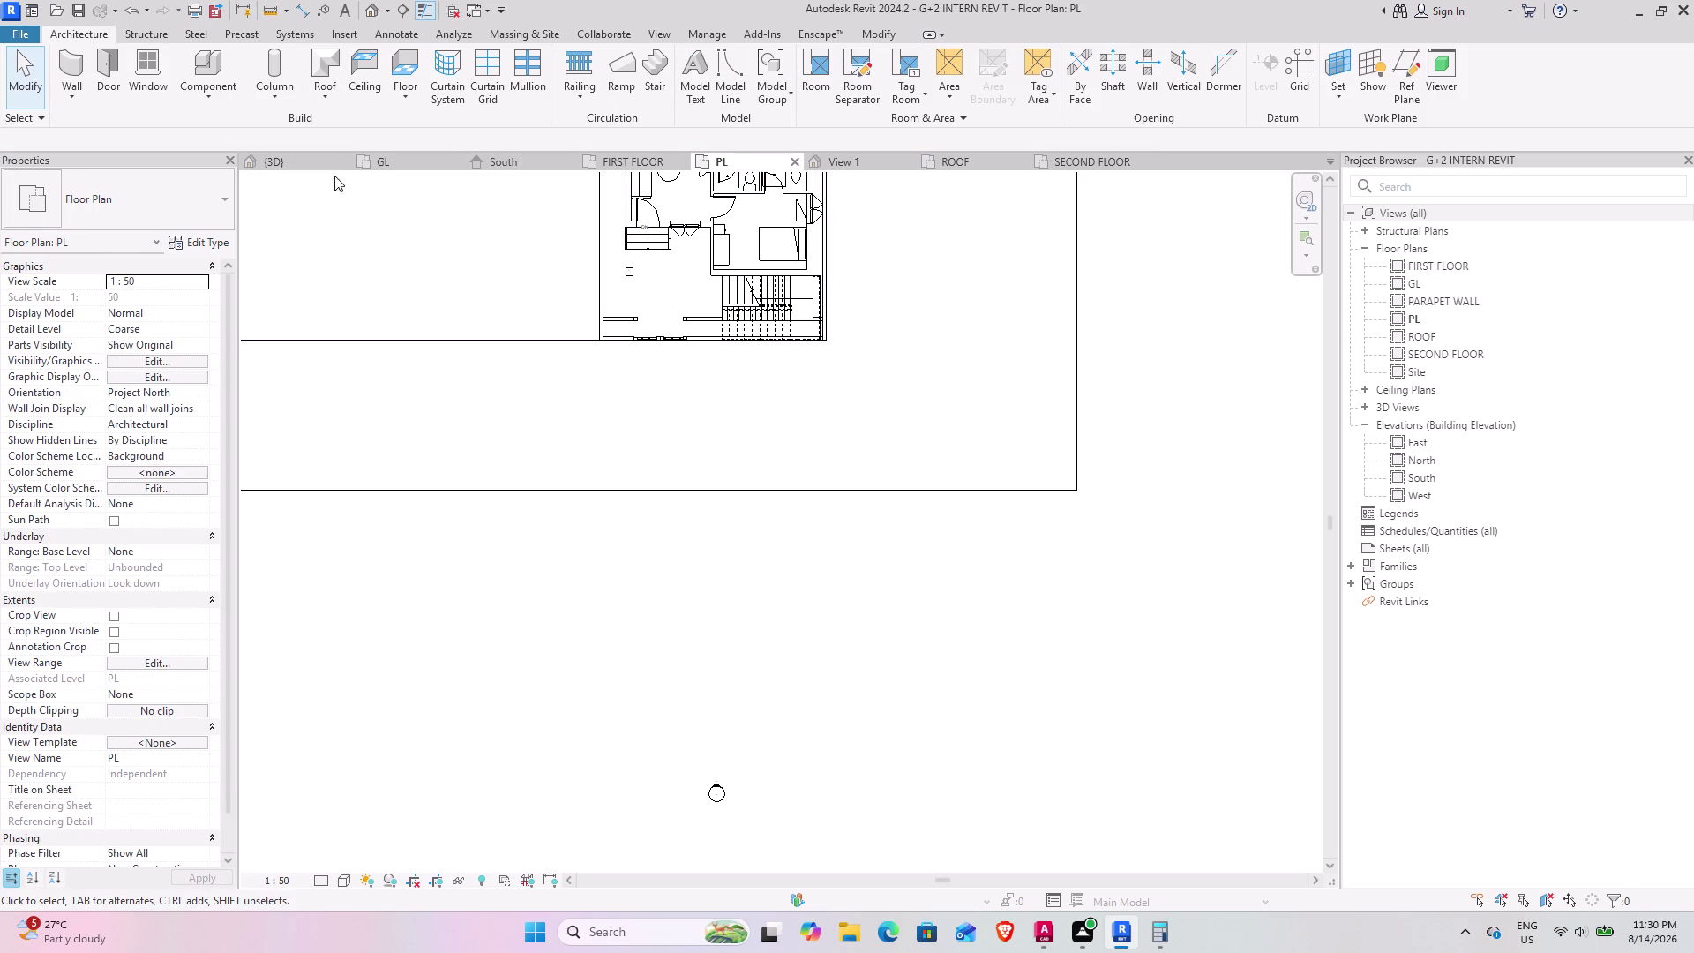
click(299, 165)
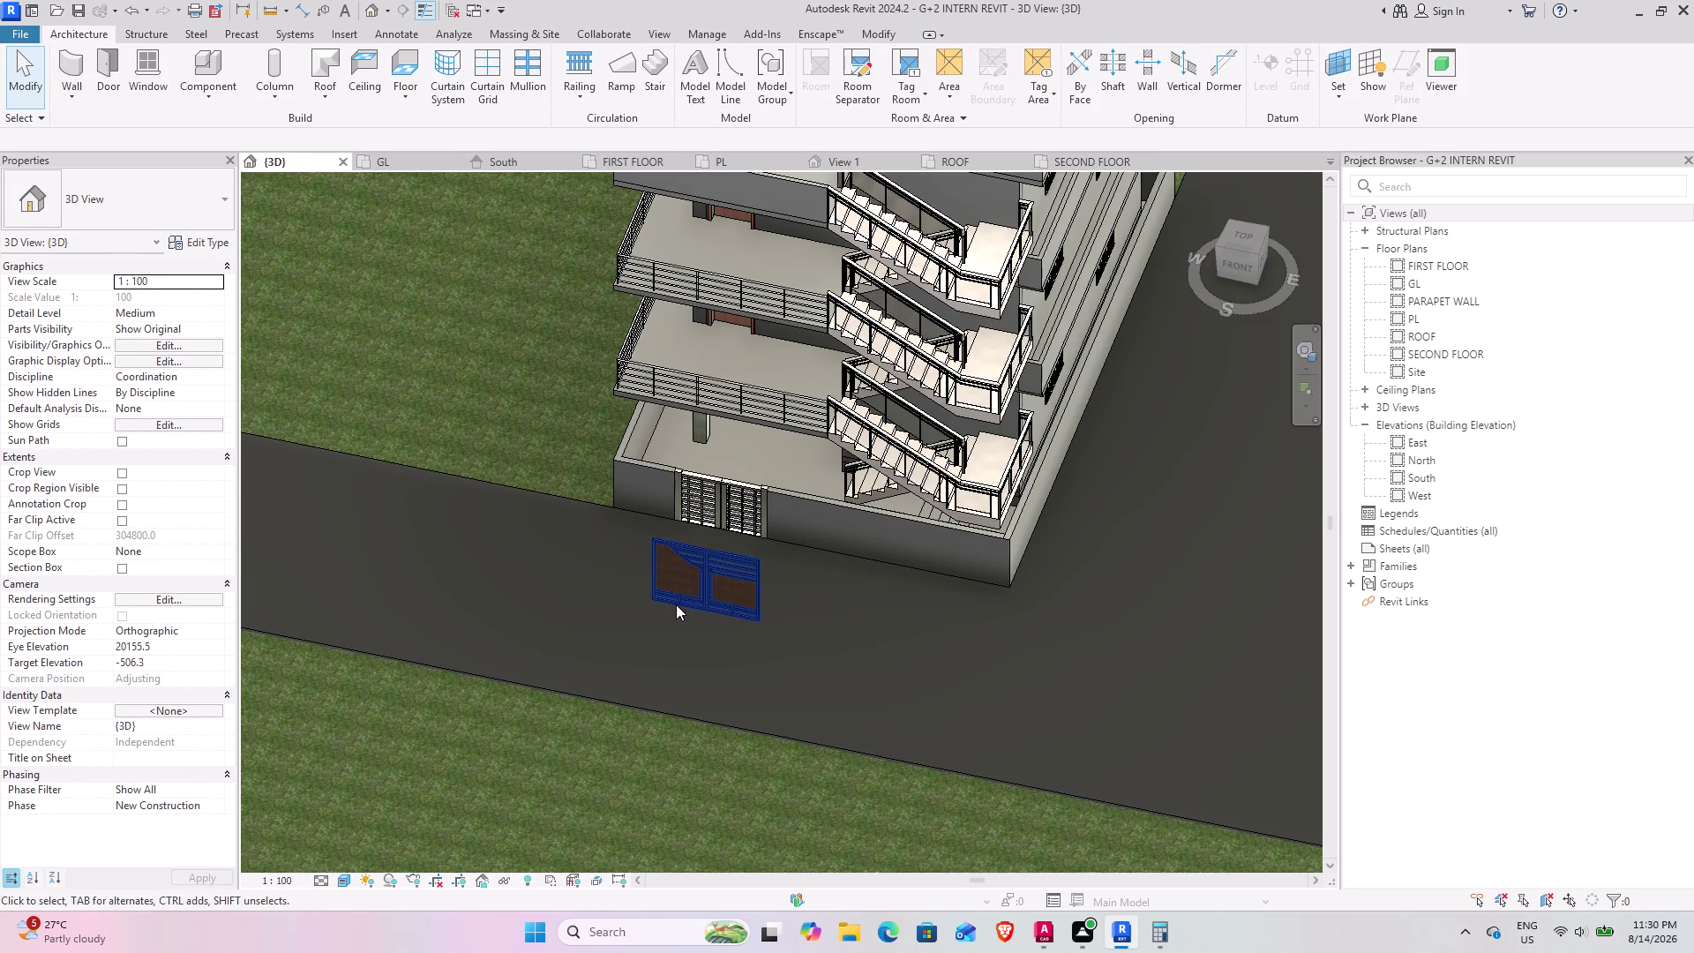
Change the floating gate's Level from ROOF to PL in Properties.
middle_drag(672, 608, 720, 486)
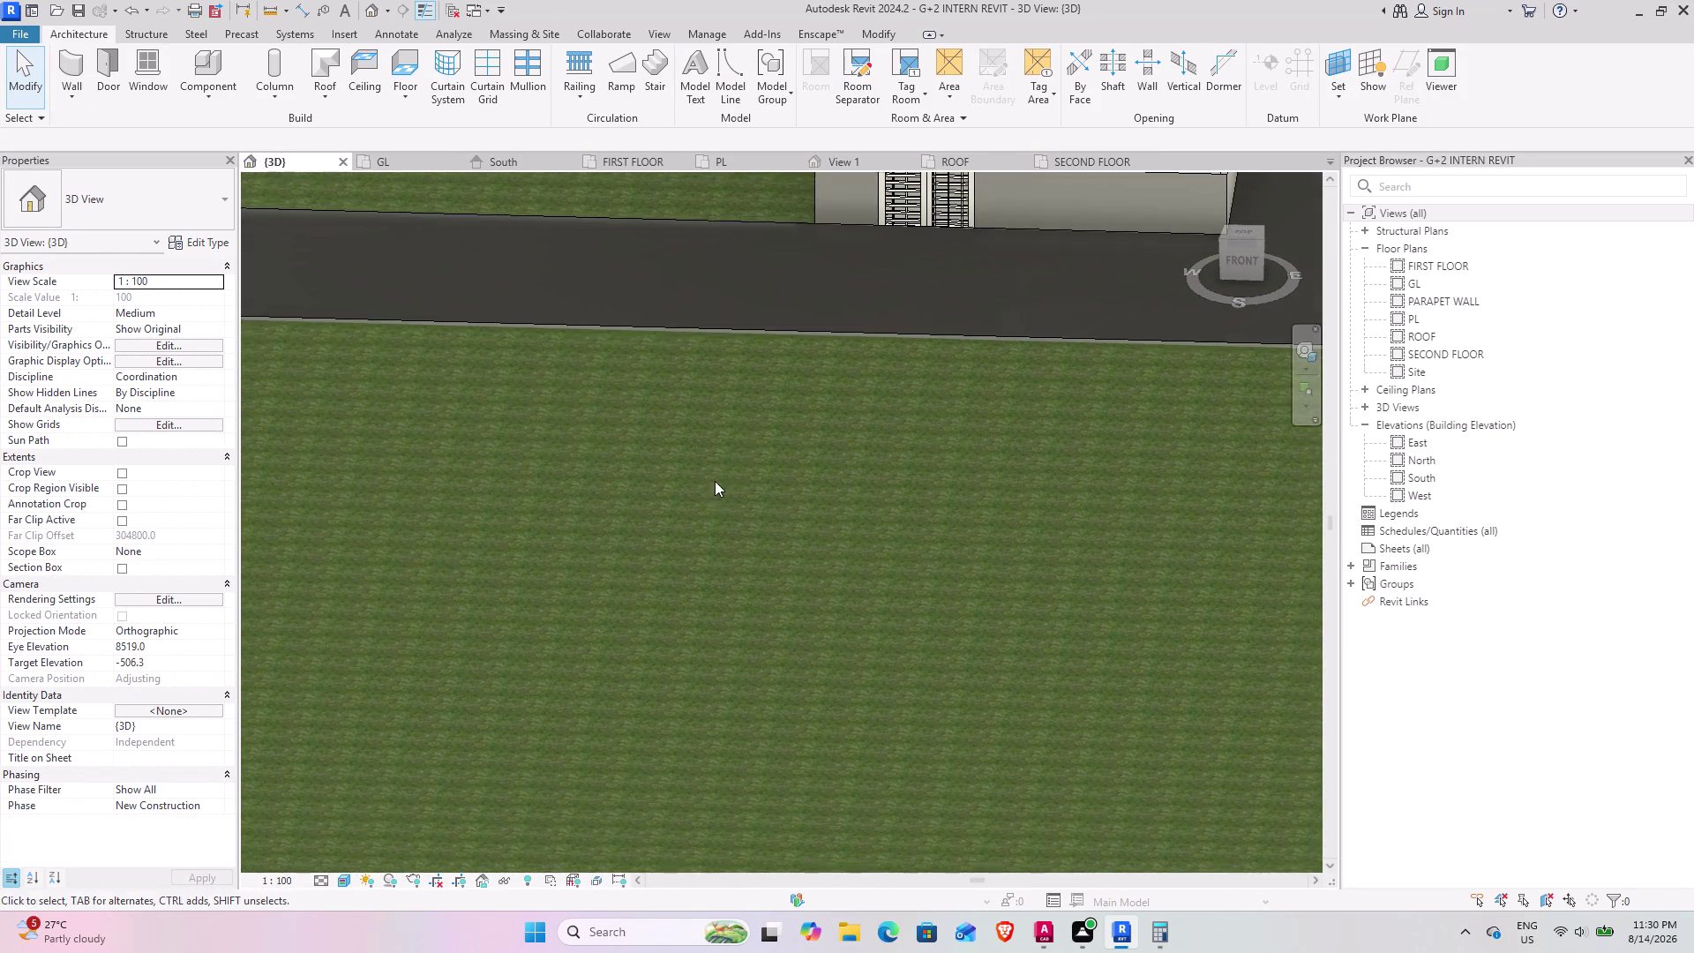
middle_drag(715, 481, 391, 721)
middle_drag(443, 642, 459, 590)
middle_drag(552, 536, 392, 682)
scroll(down, 3)
middle_drag(537, 553, 529, 651)
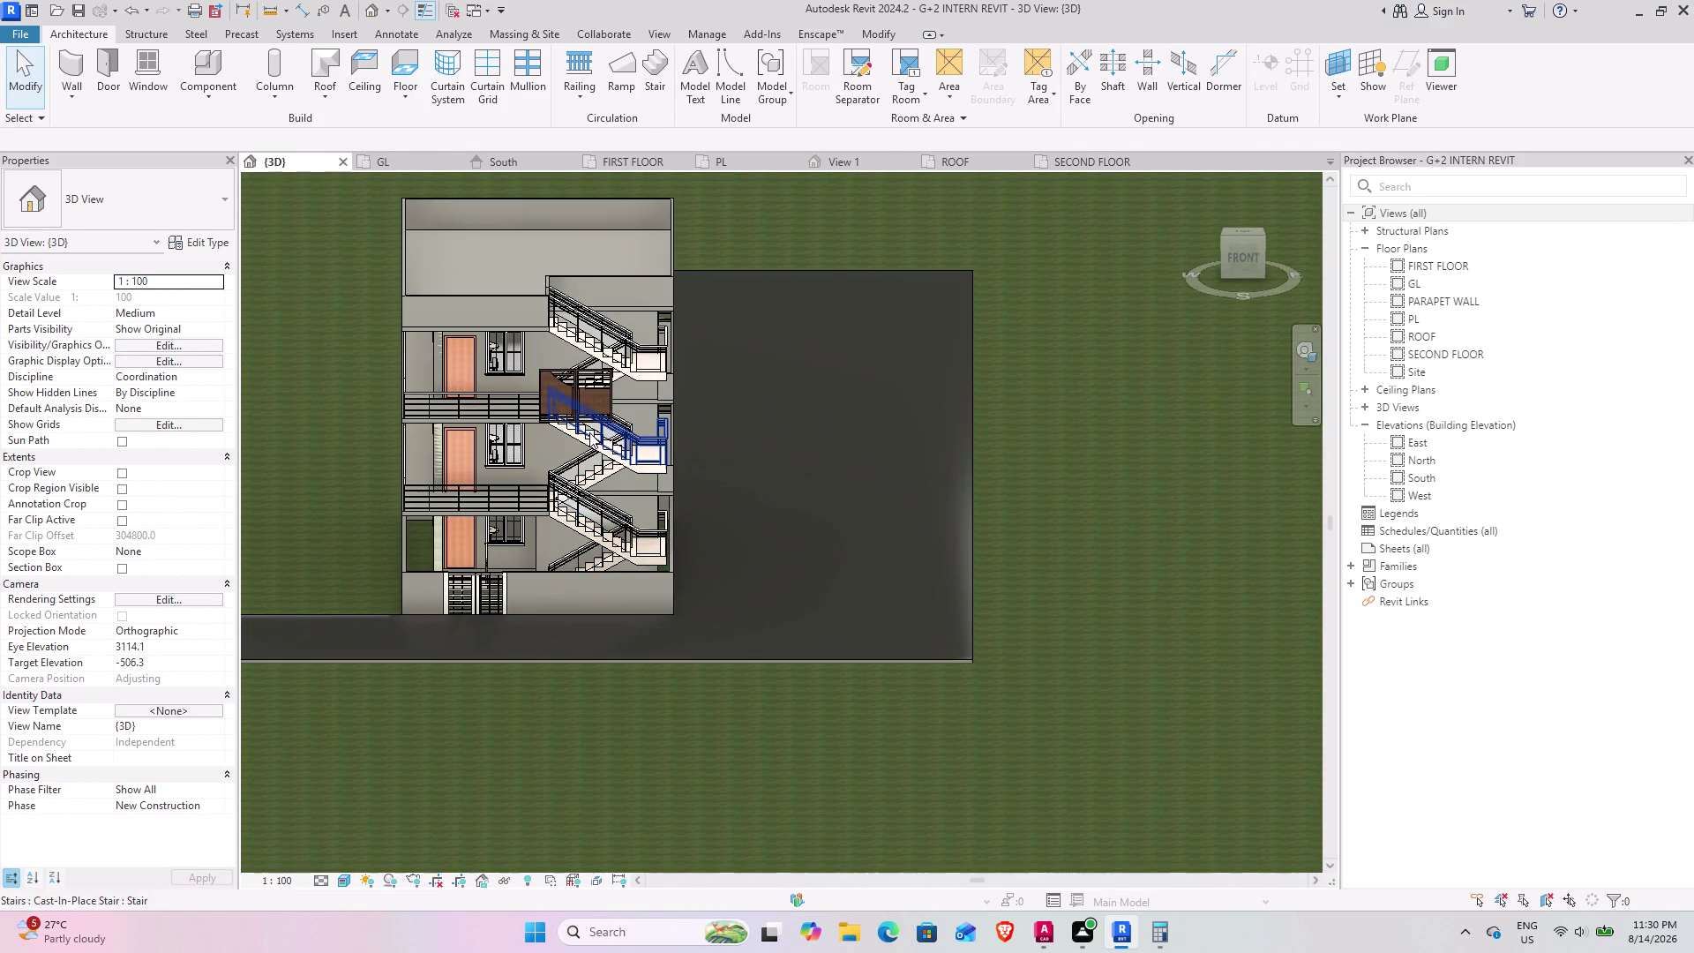
click(581, 402)
click(222, 281)
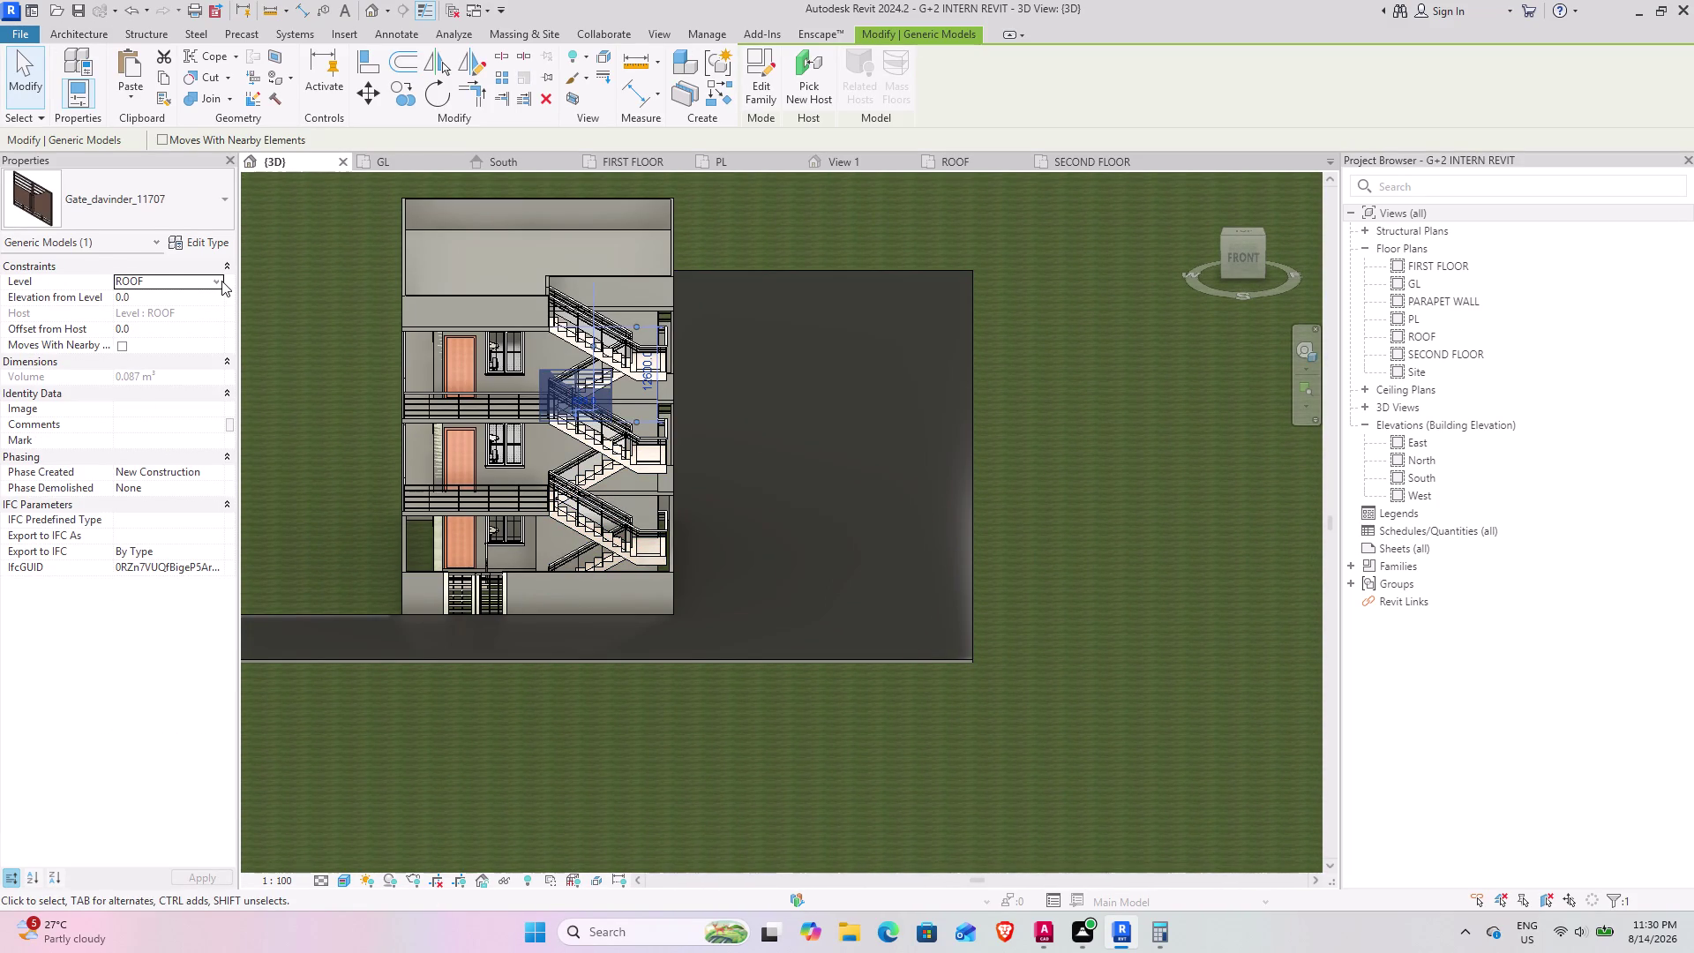
click(144, 297)
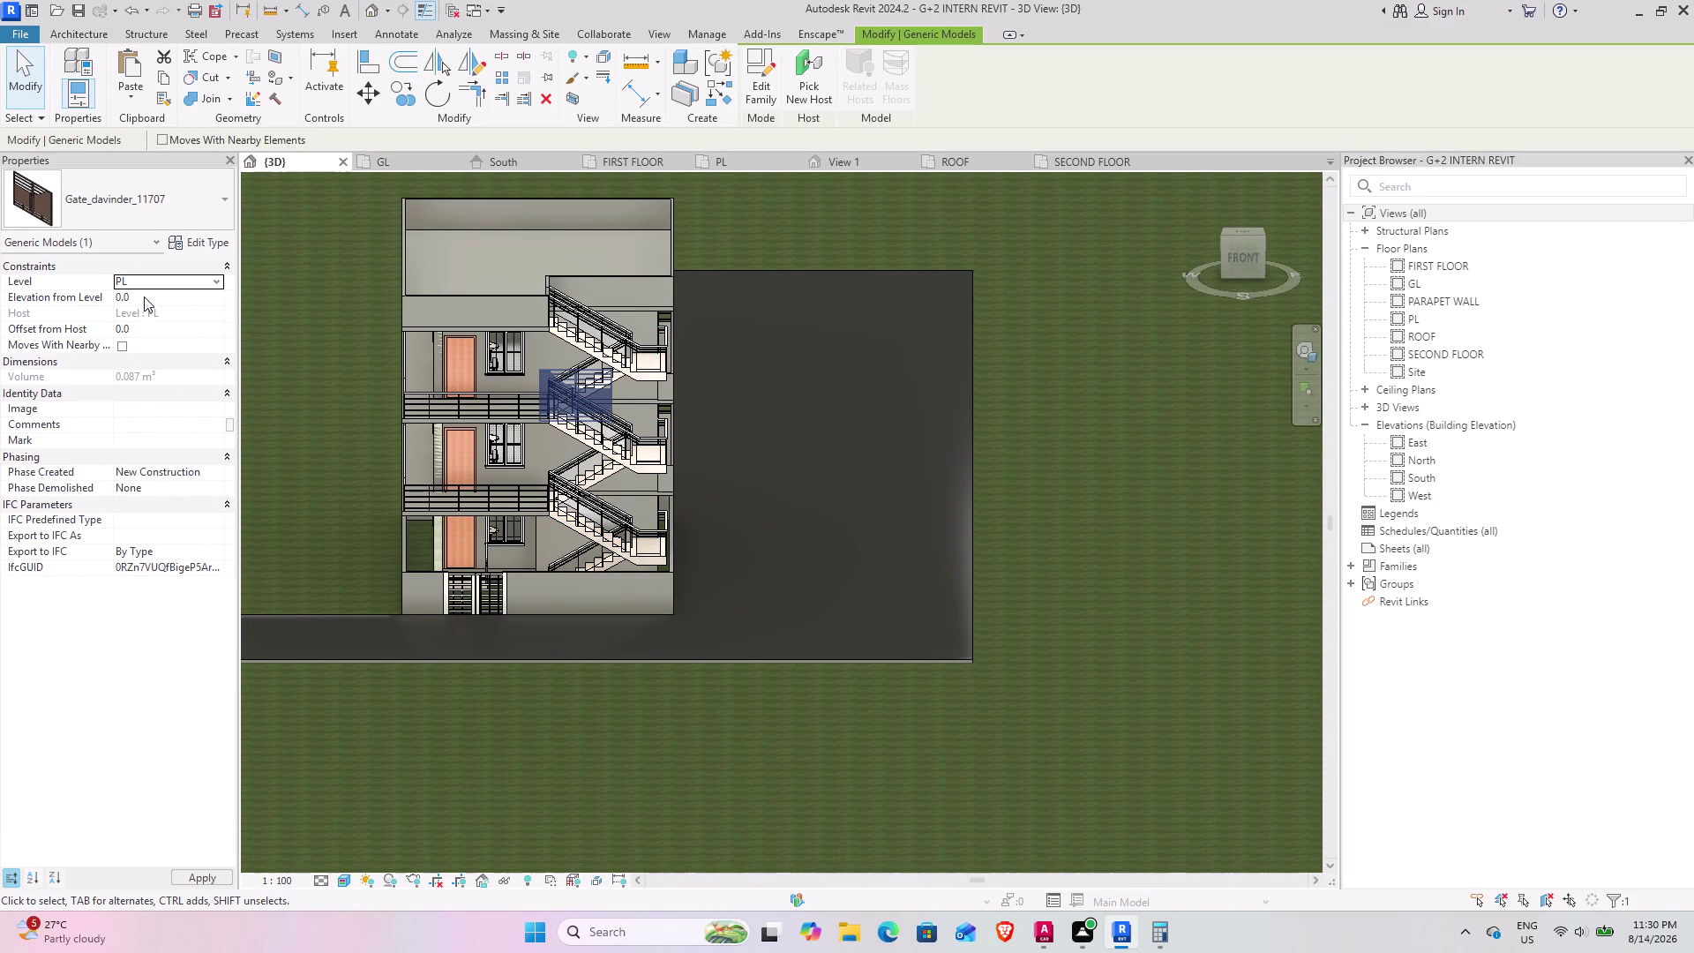
scroll(up, 3)
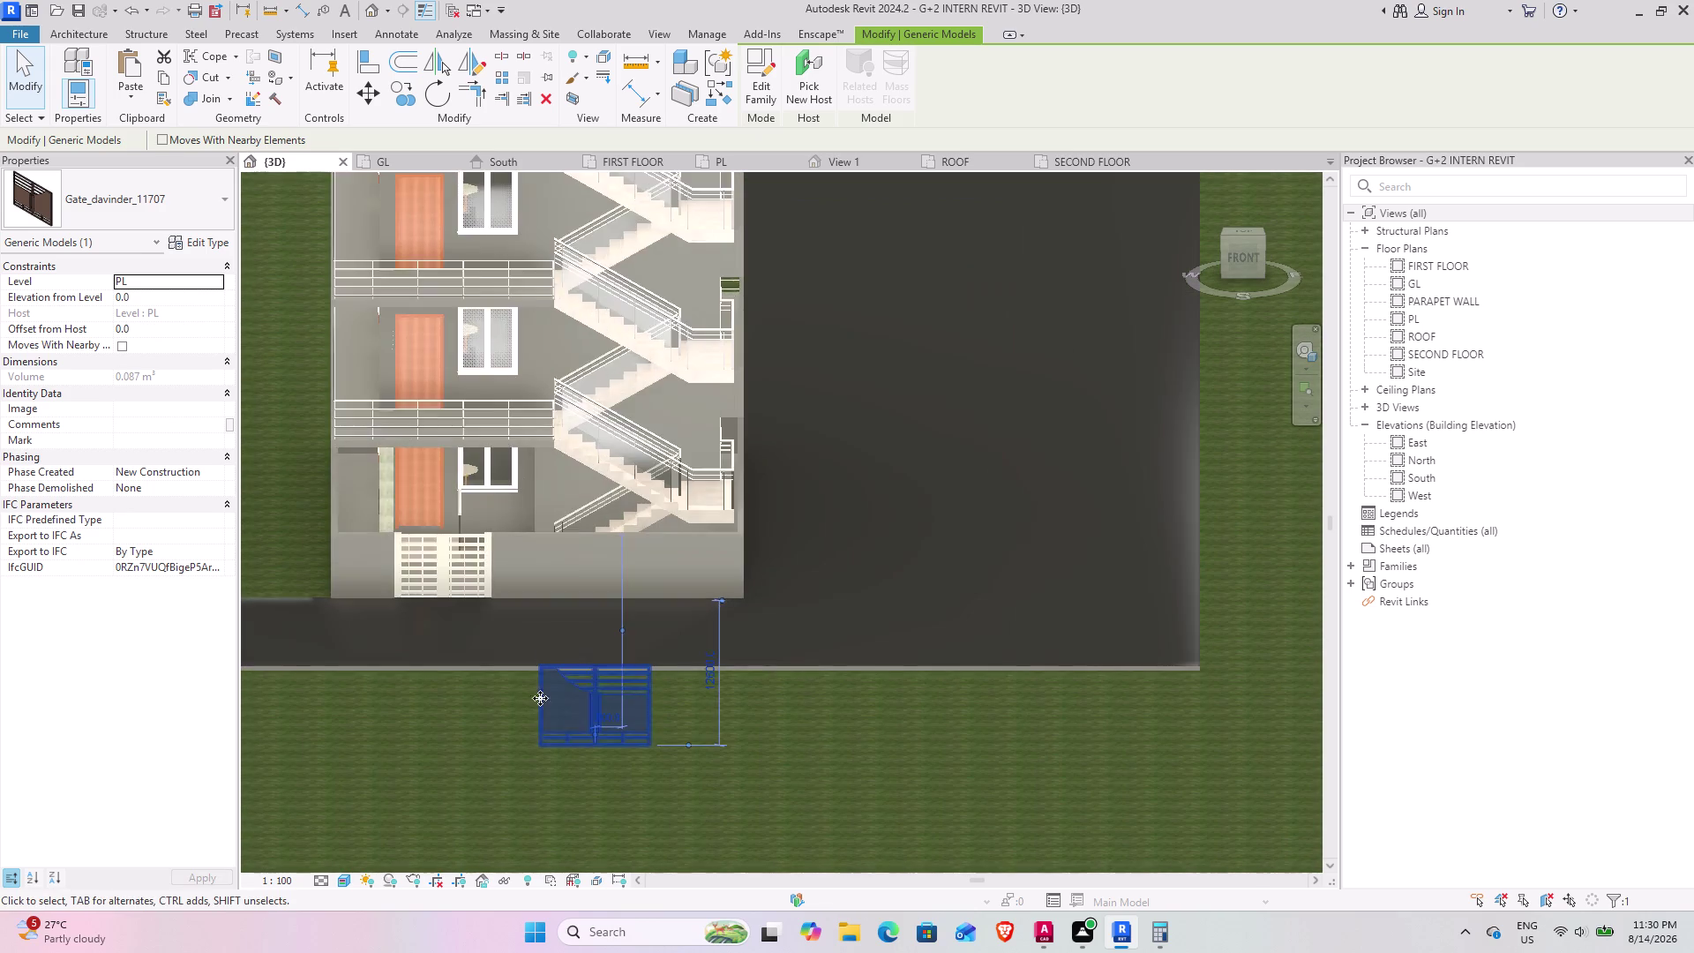
click(764, 727)
Orbit and zoom in on the lowered gate below the entrance, then select it.
middle_drag(403, 638, 427, 582)
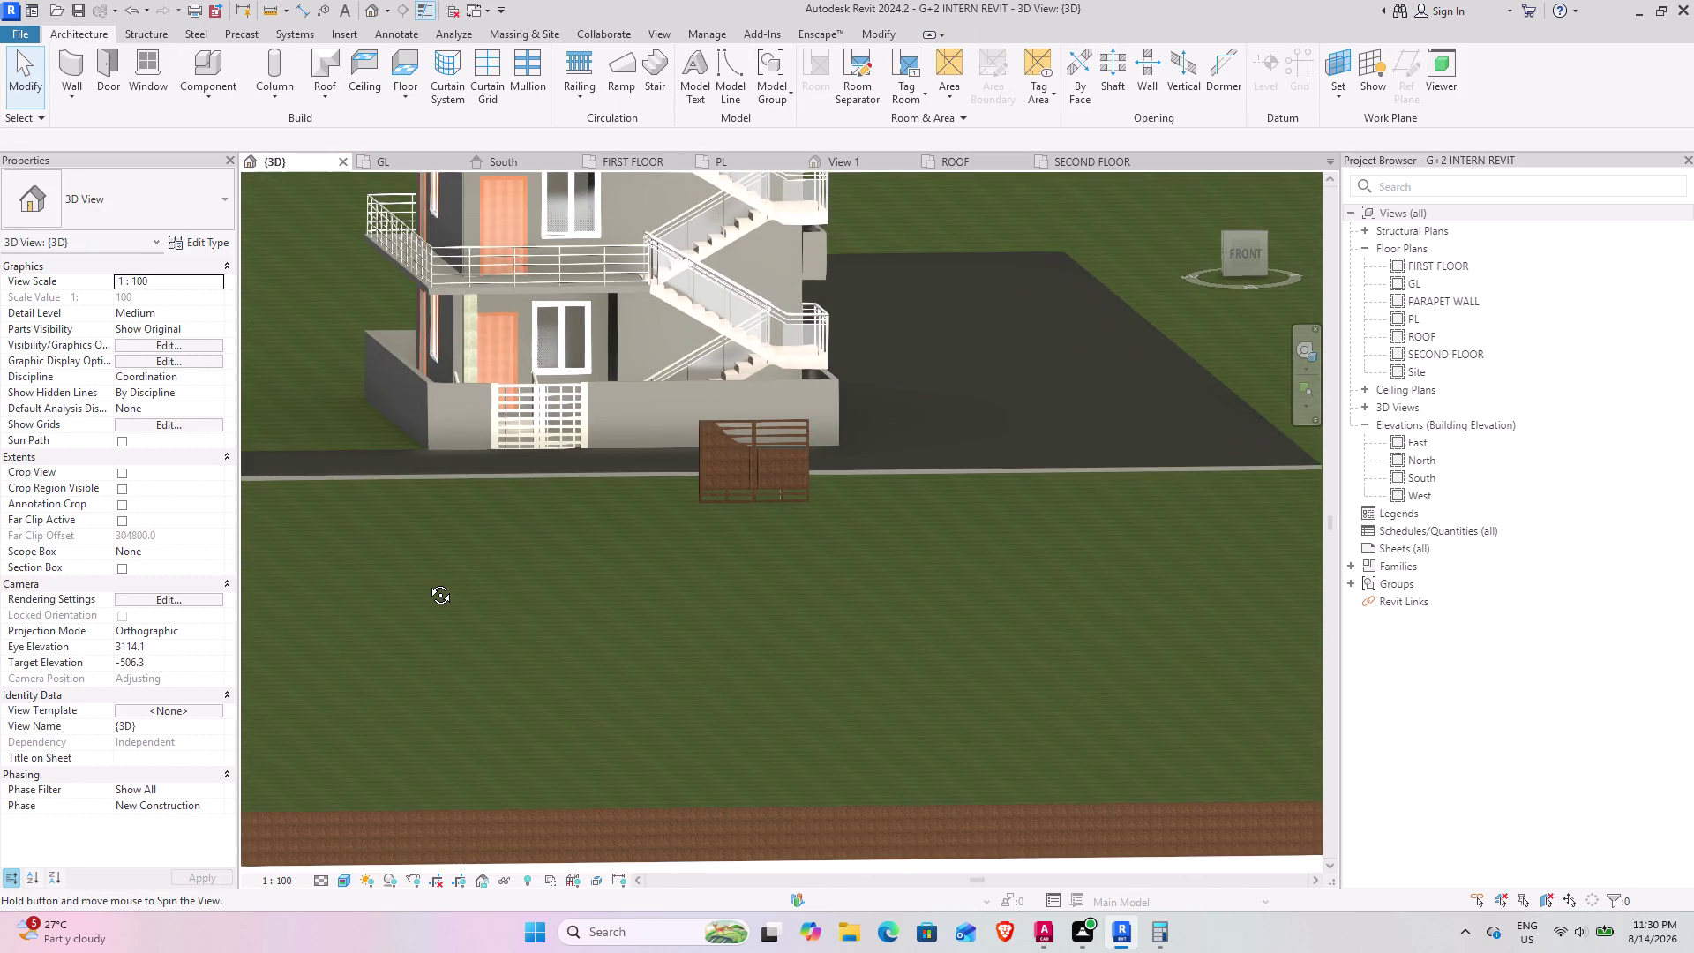
middle_drag(427, 582, 417, 585)
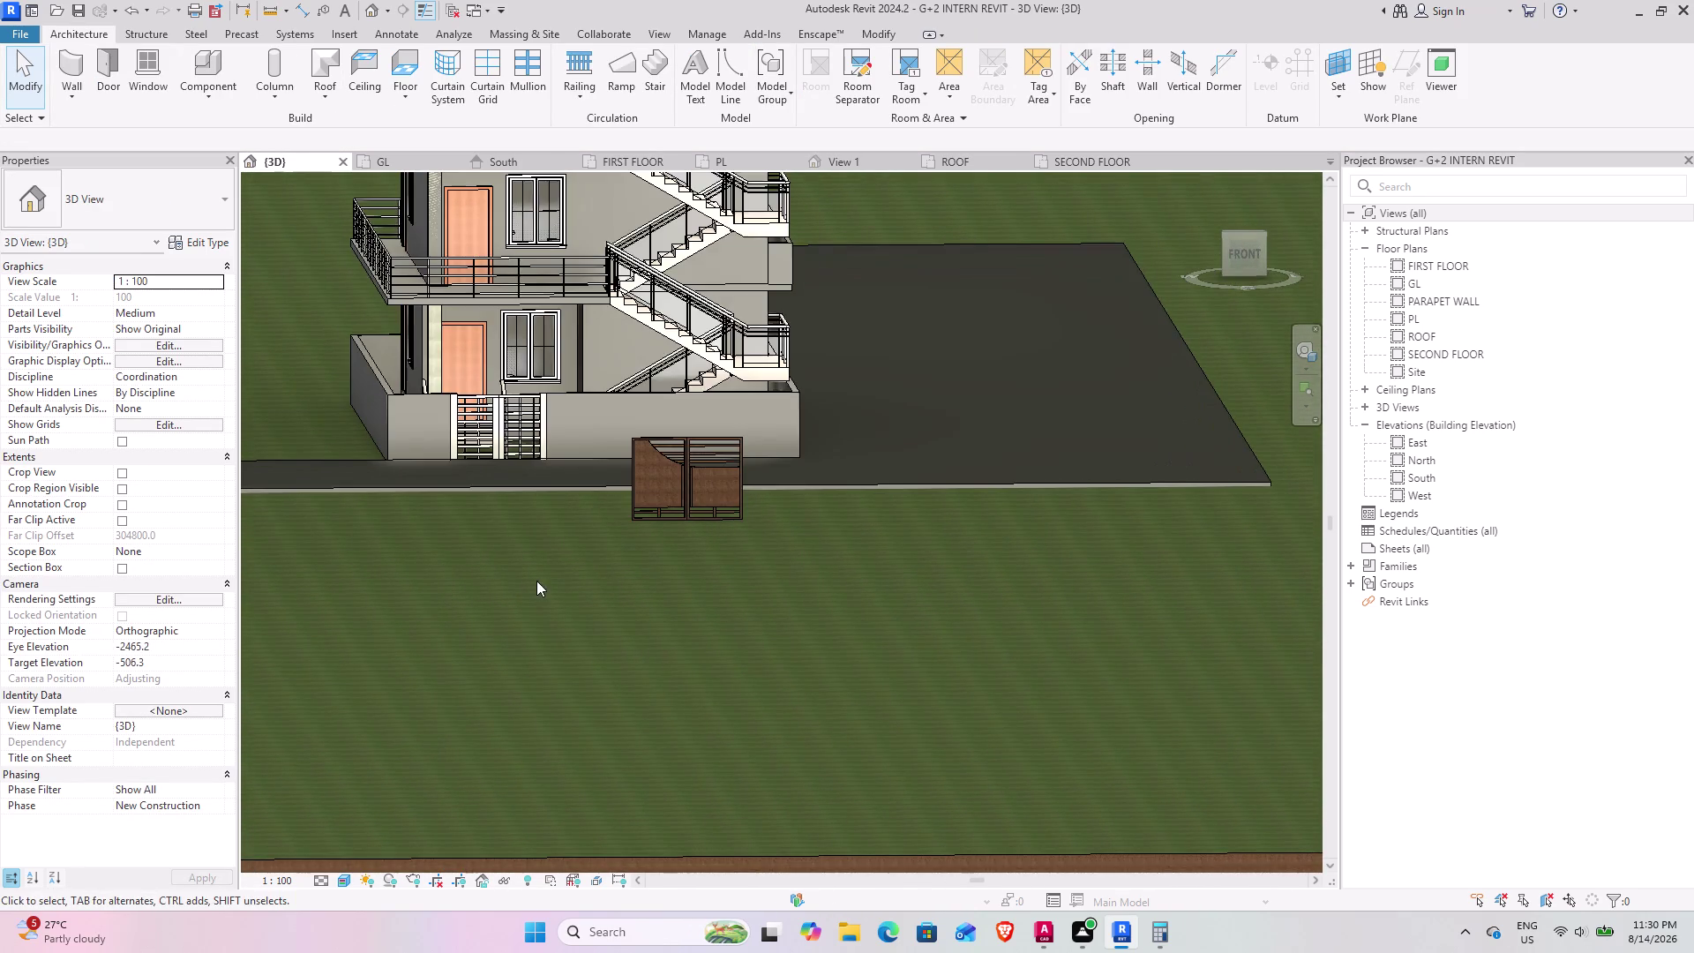
middle_drag(533, 565, 531, 565)
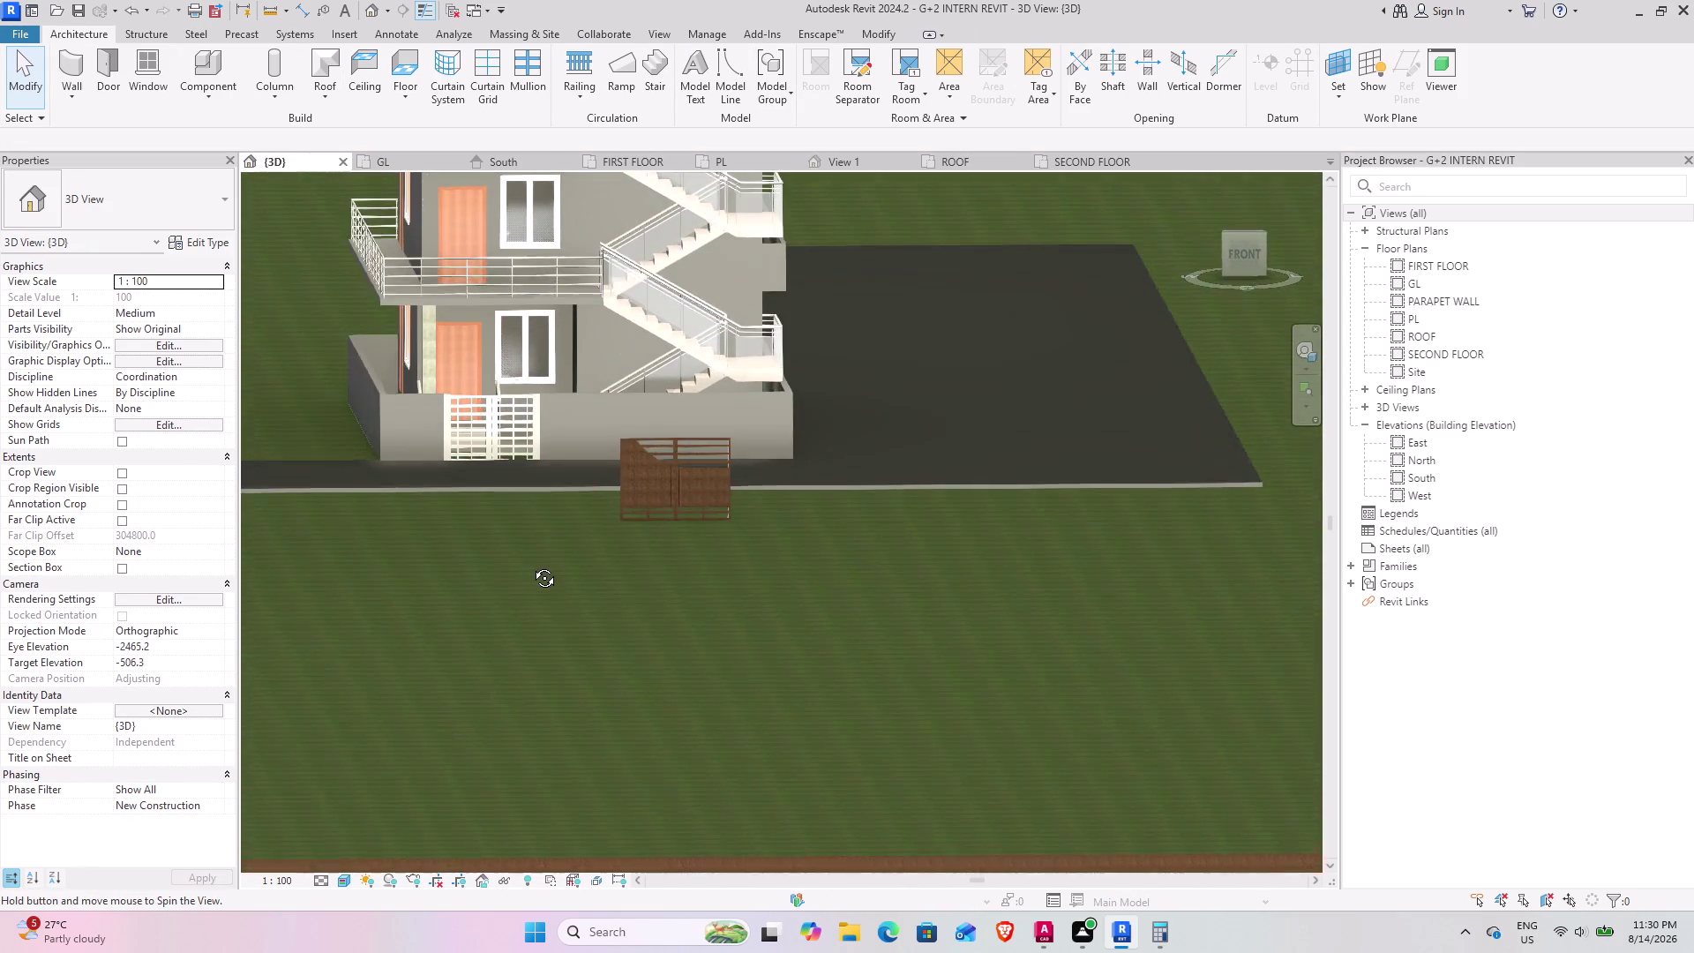
middle_drag(531, 565, 533, 552)
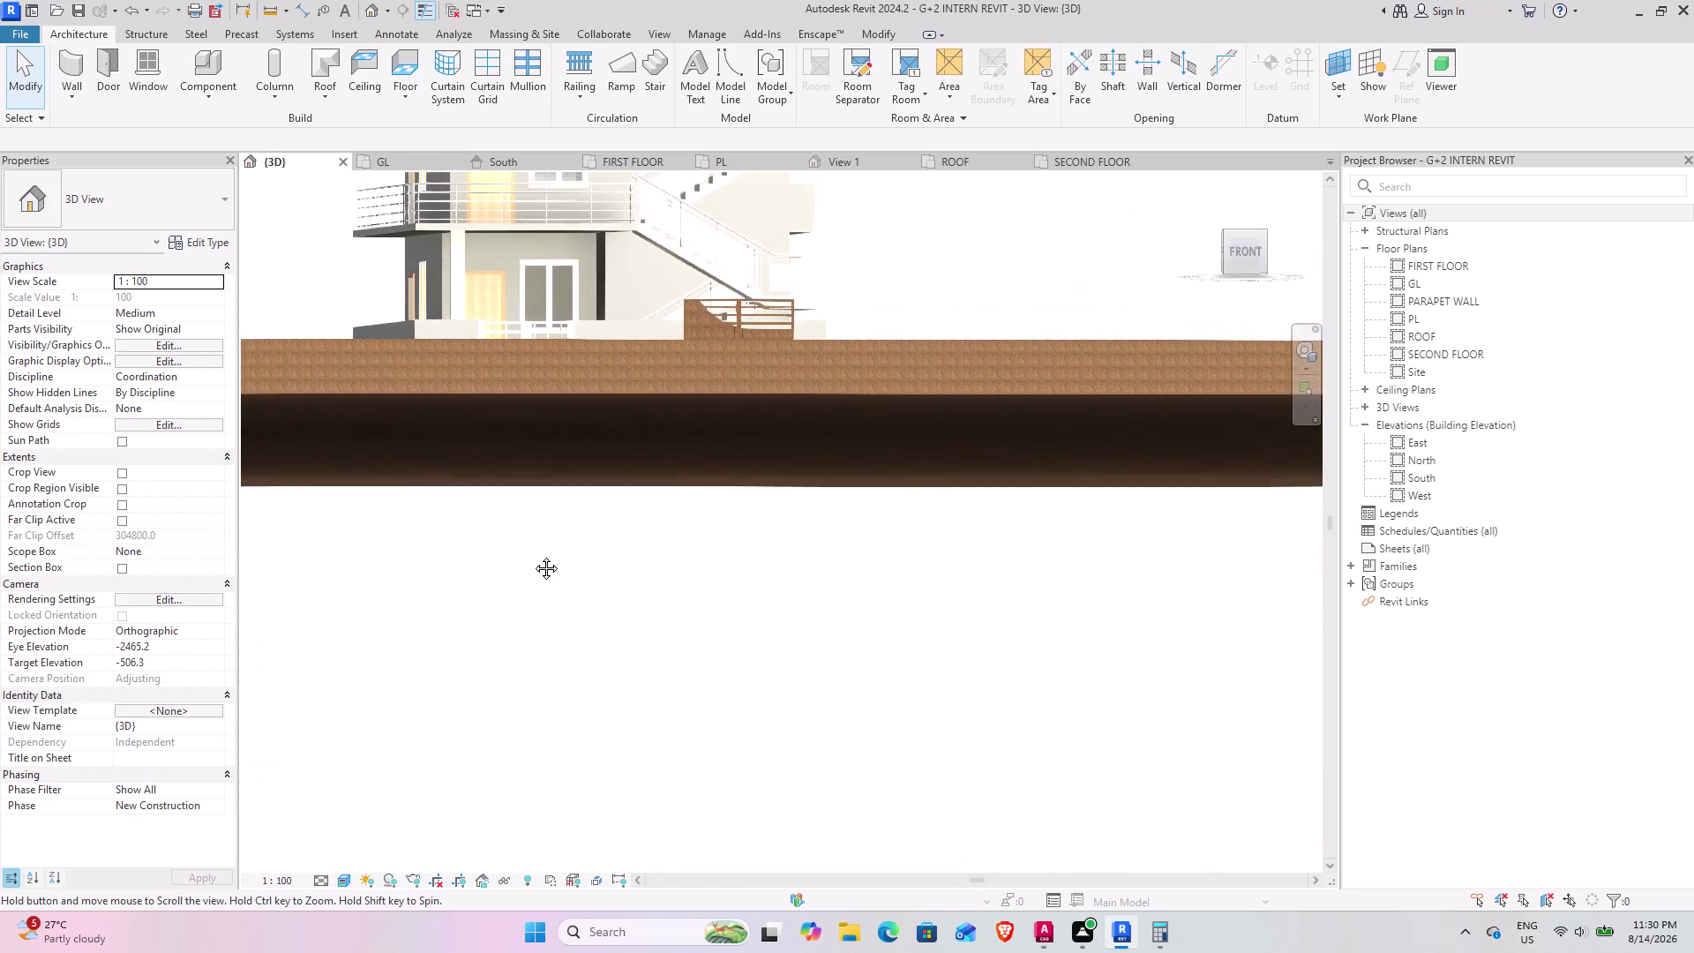
middle_drag(533, 552, 529, 585)
middle_drag(538, 570, 528, 627)
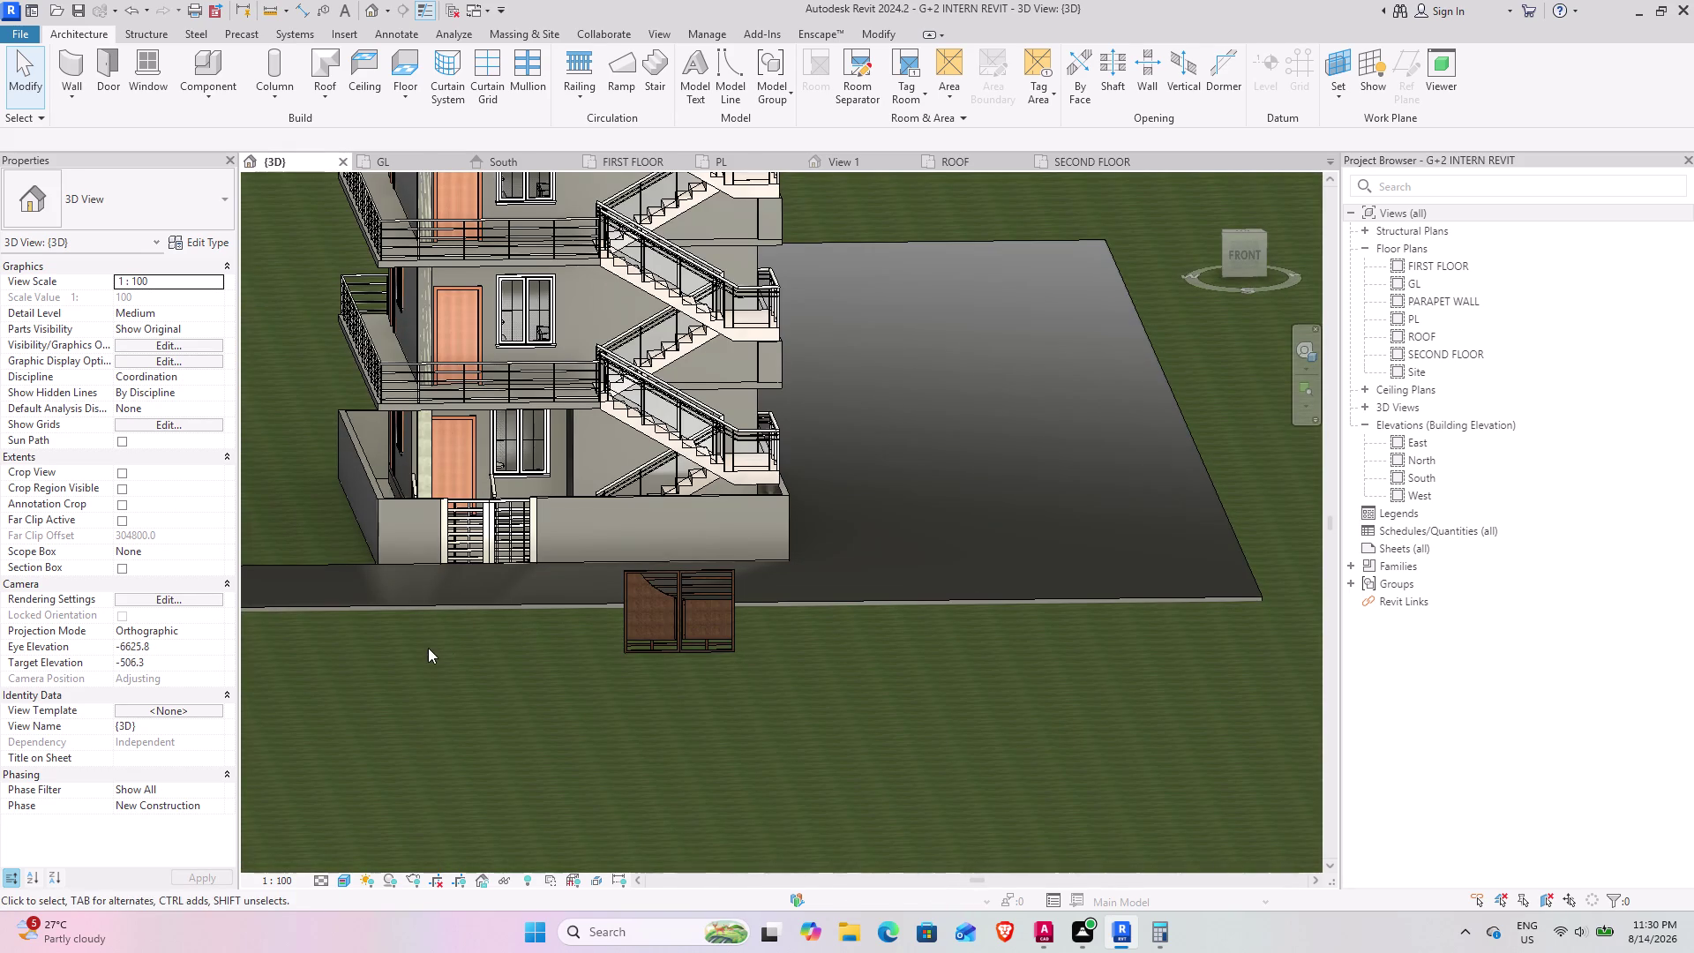
scroll(up, 3)
middle_drag(472, 551, 462, 550)
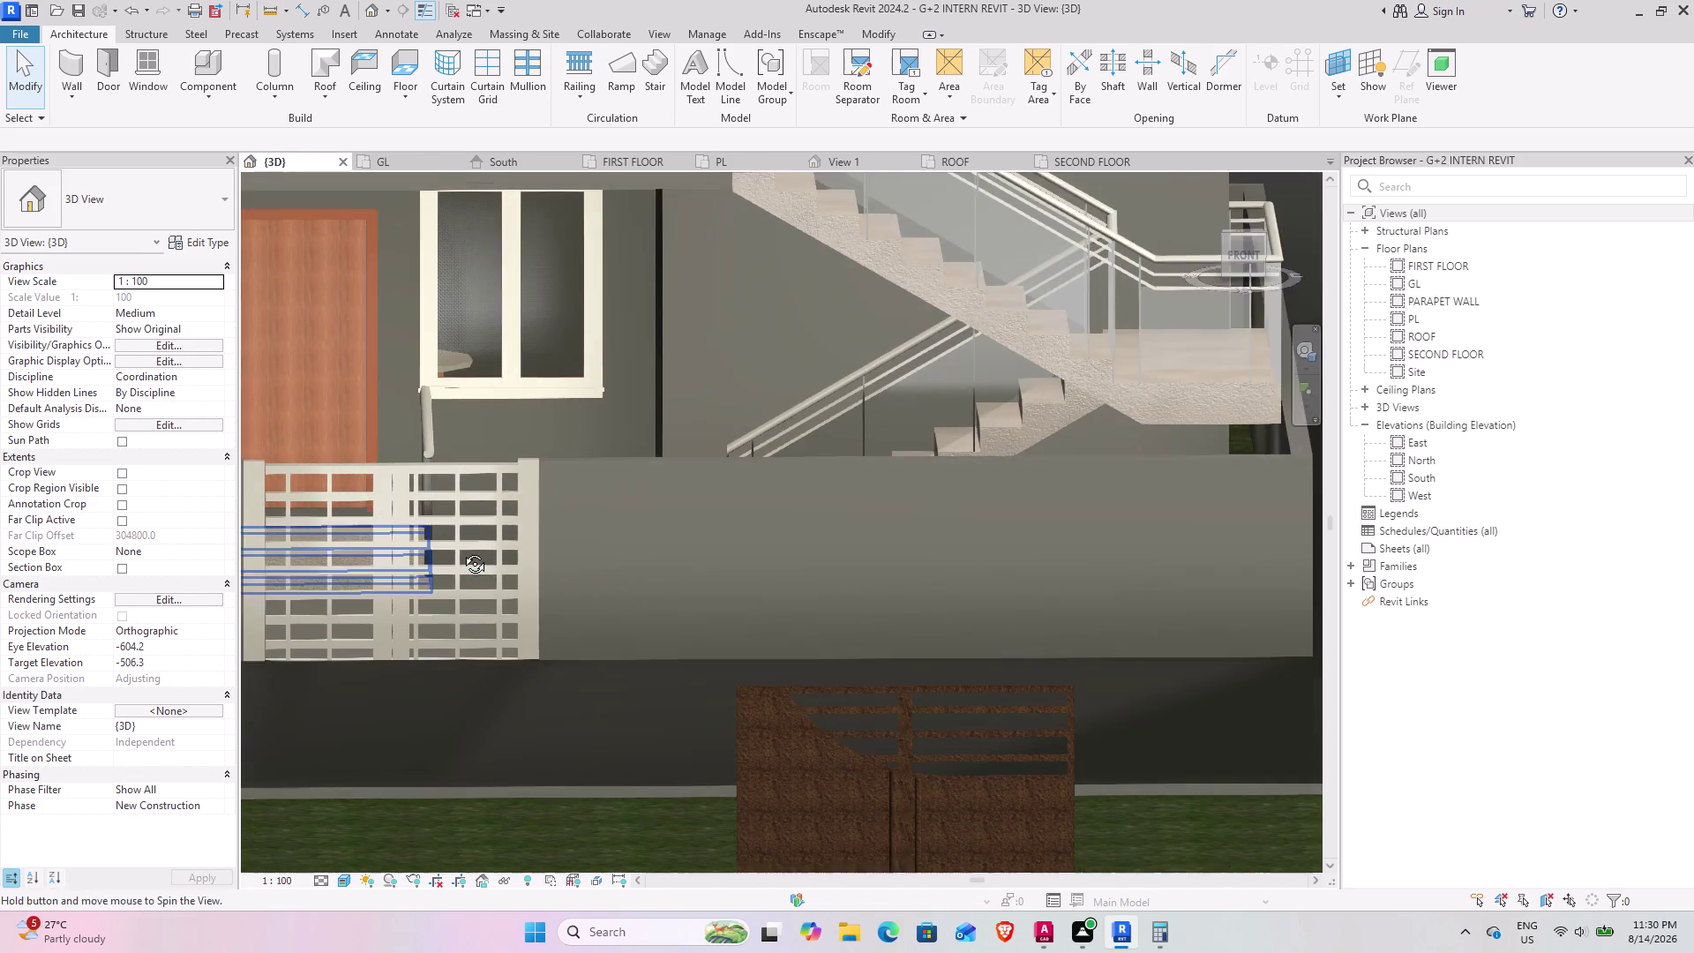
middle_drag(462, 551, 460, 552)
middle_drag(424, 618, 605, 572)
scroll(down, 3)
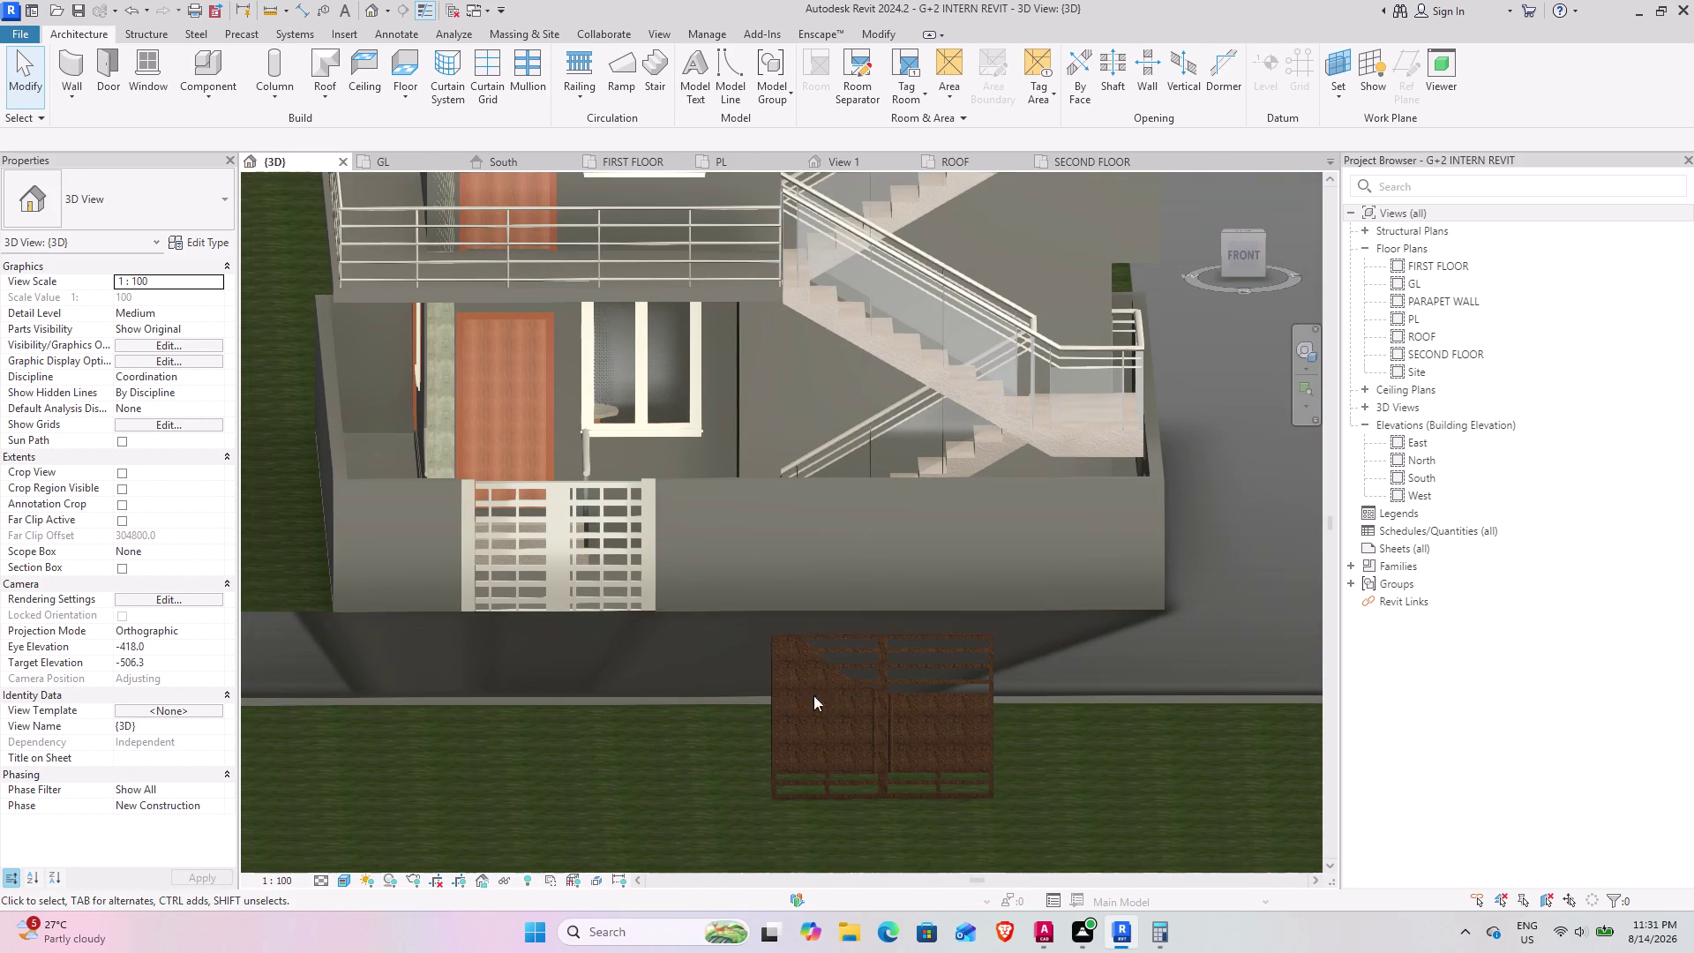
click(820, 641)
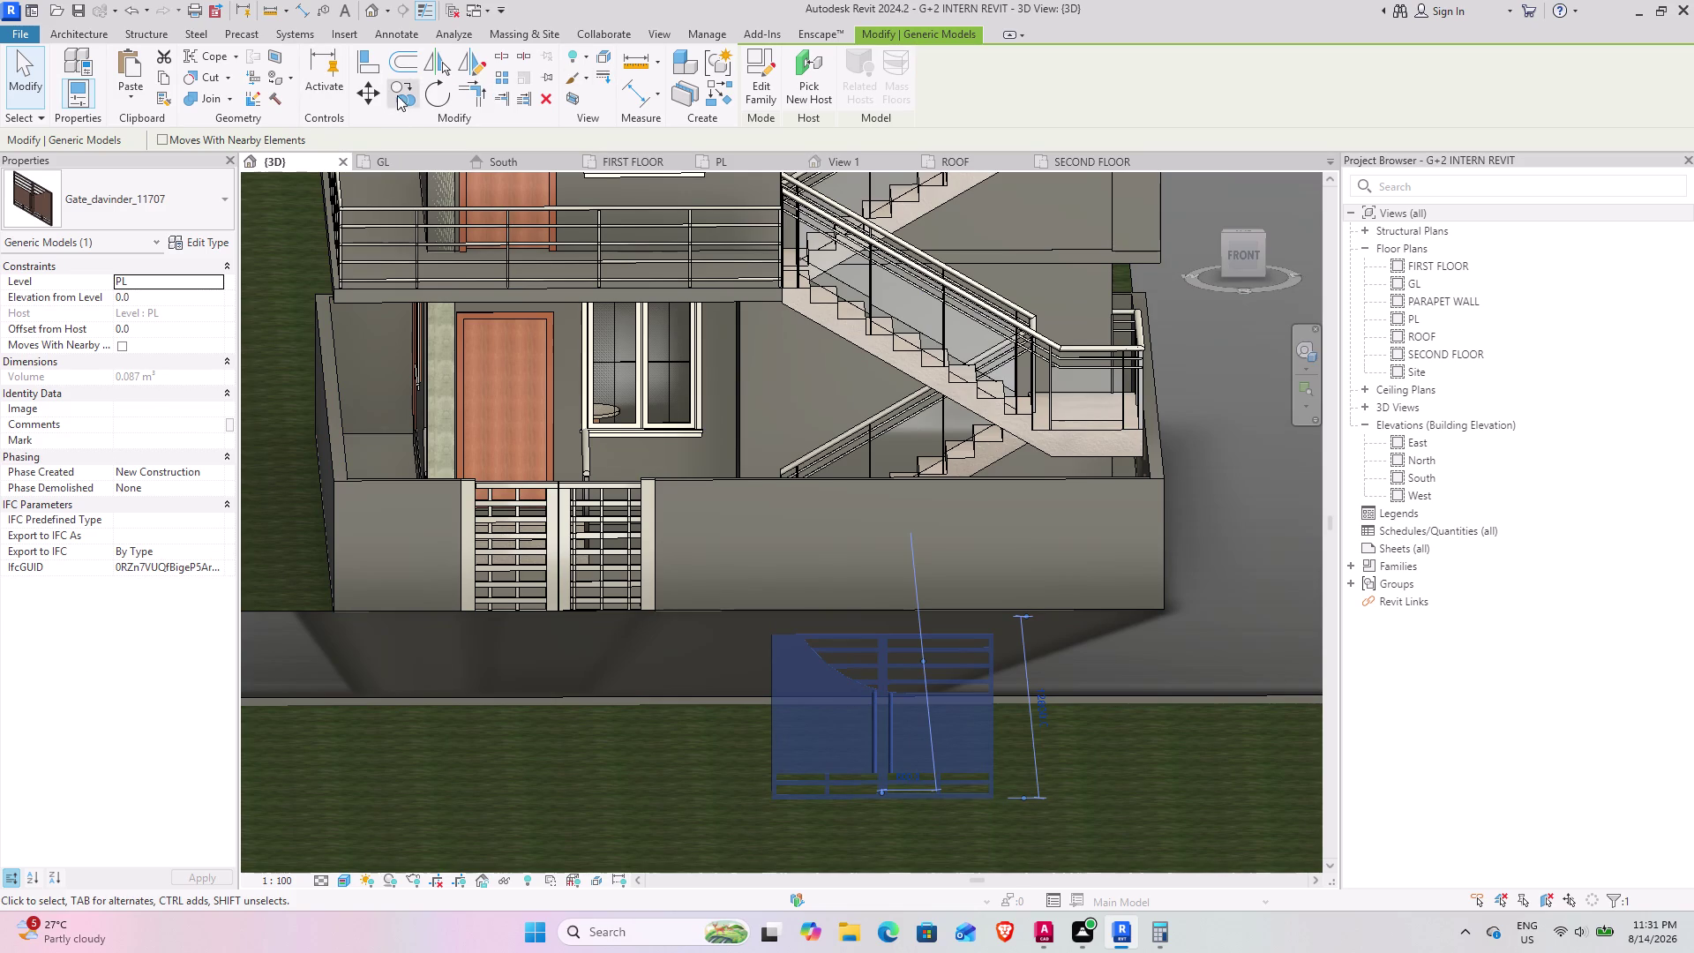
Delete the Gate_davinder_11707 gate and orbit out to view the whole building.
click(541, 96)
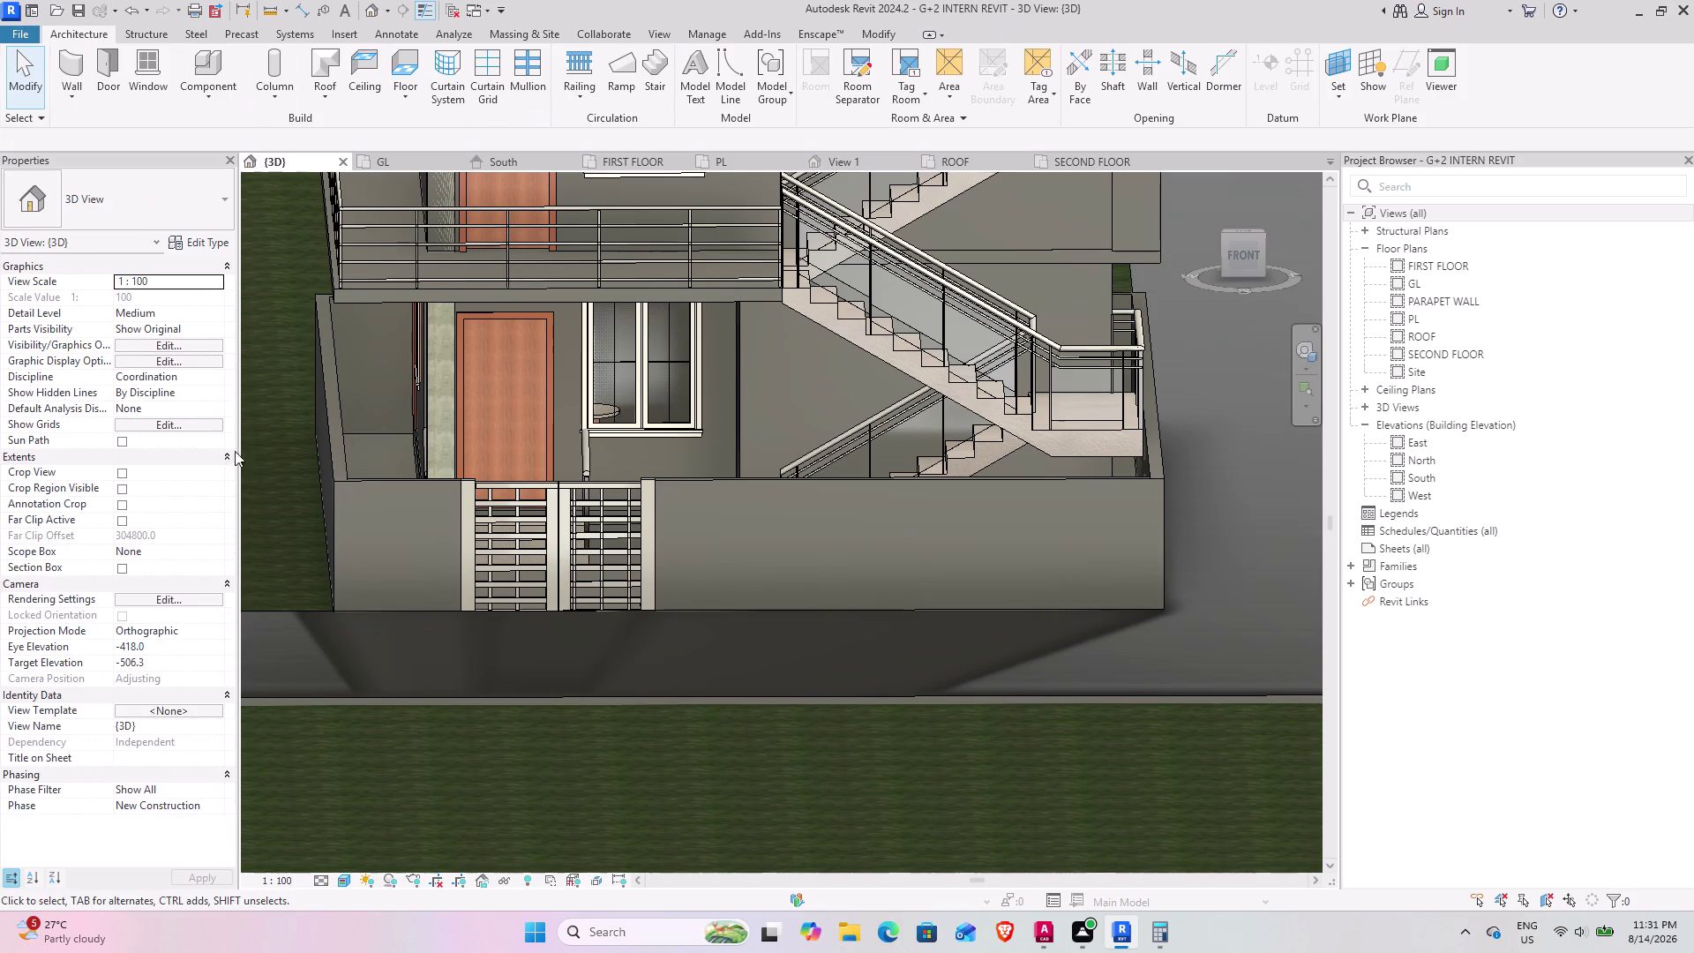
scroll(down, 3)
middle_drag(689, 565, 635, 571)
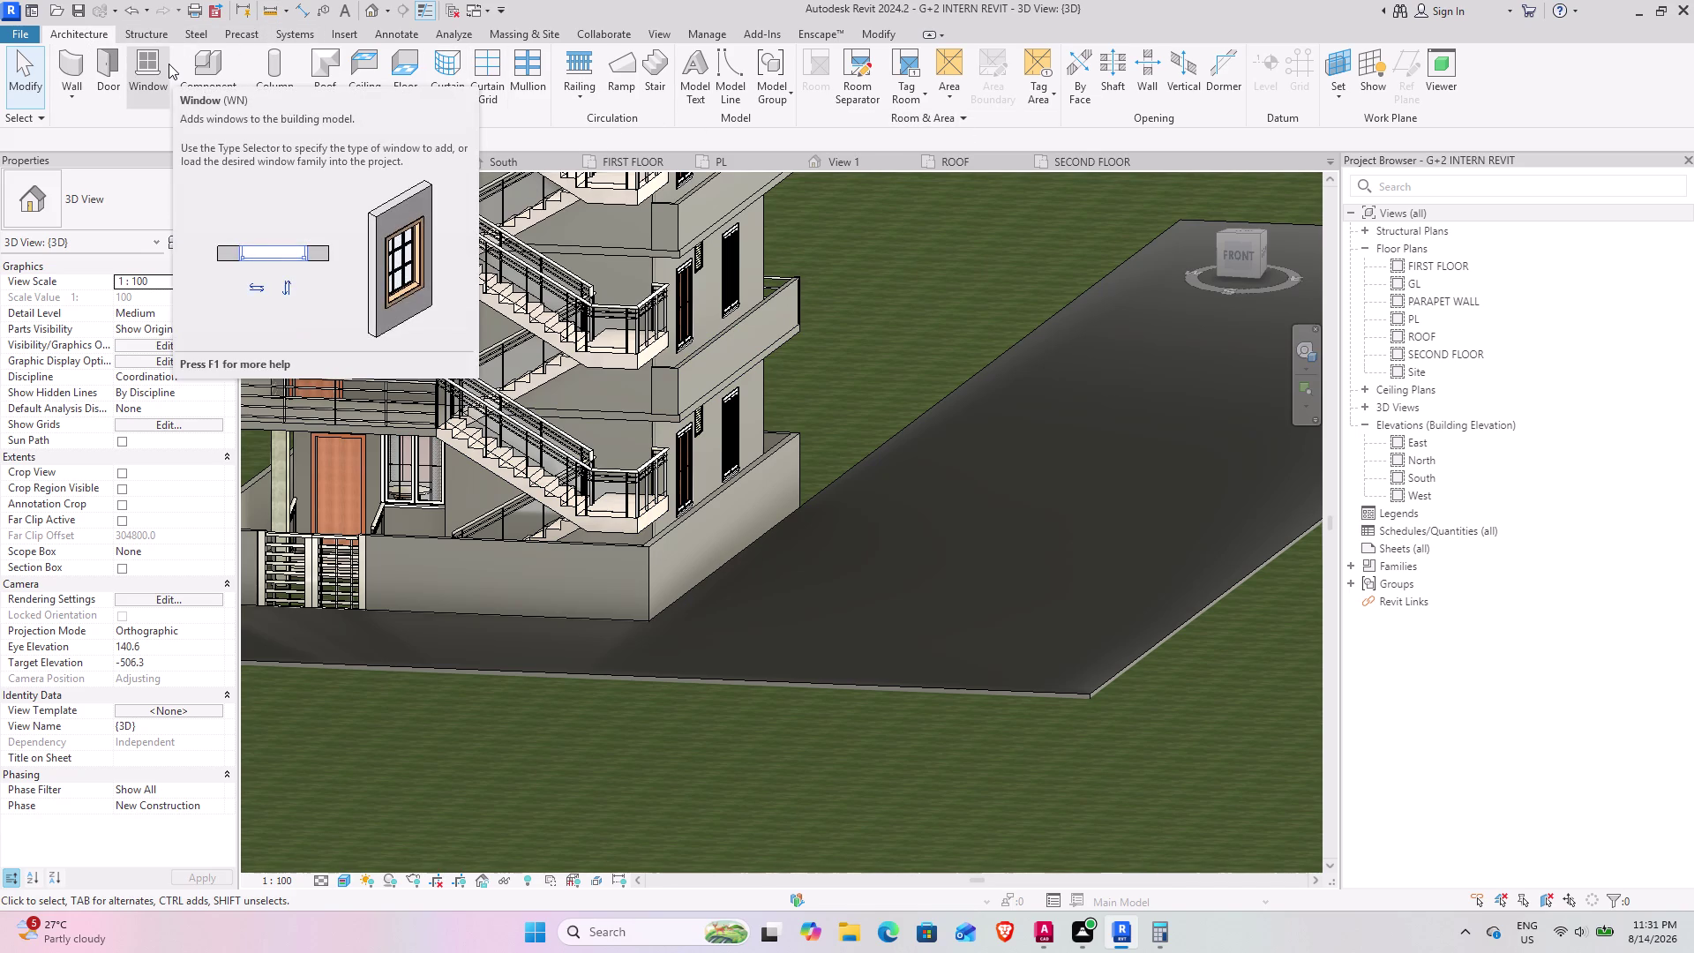
scroll(down, 3)
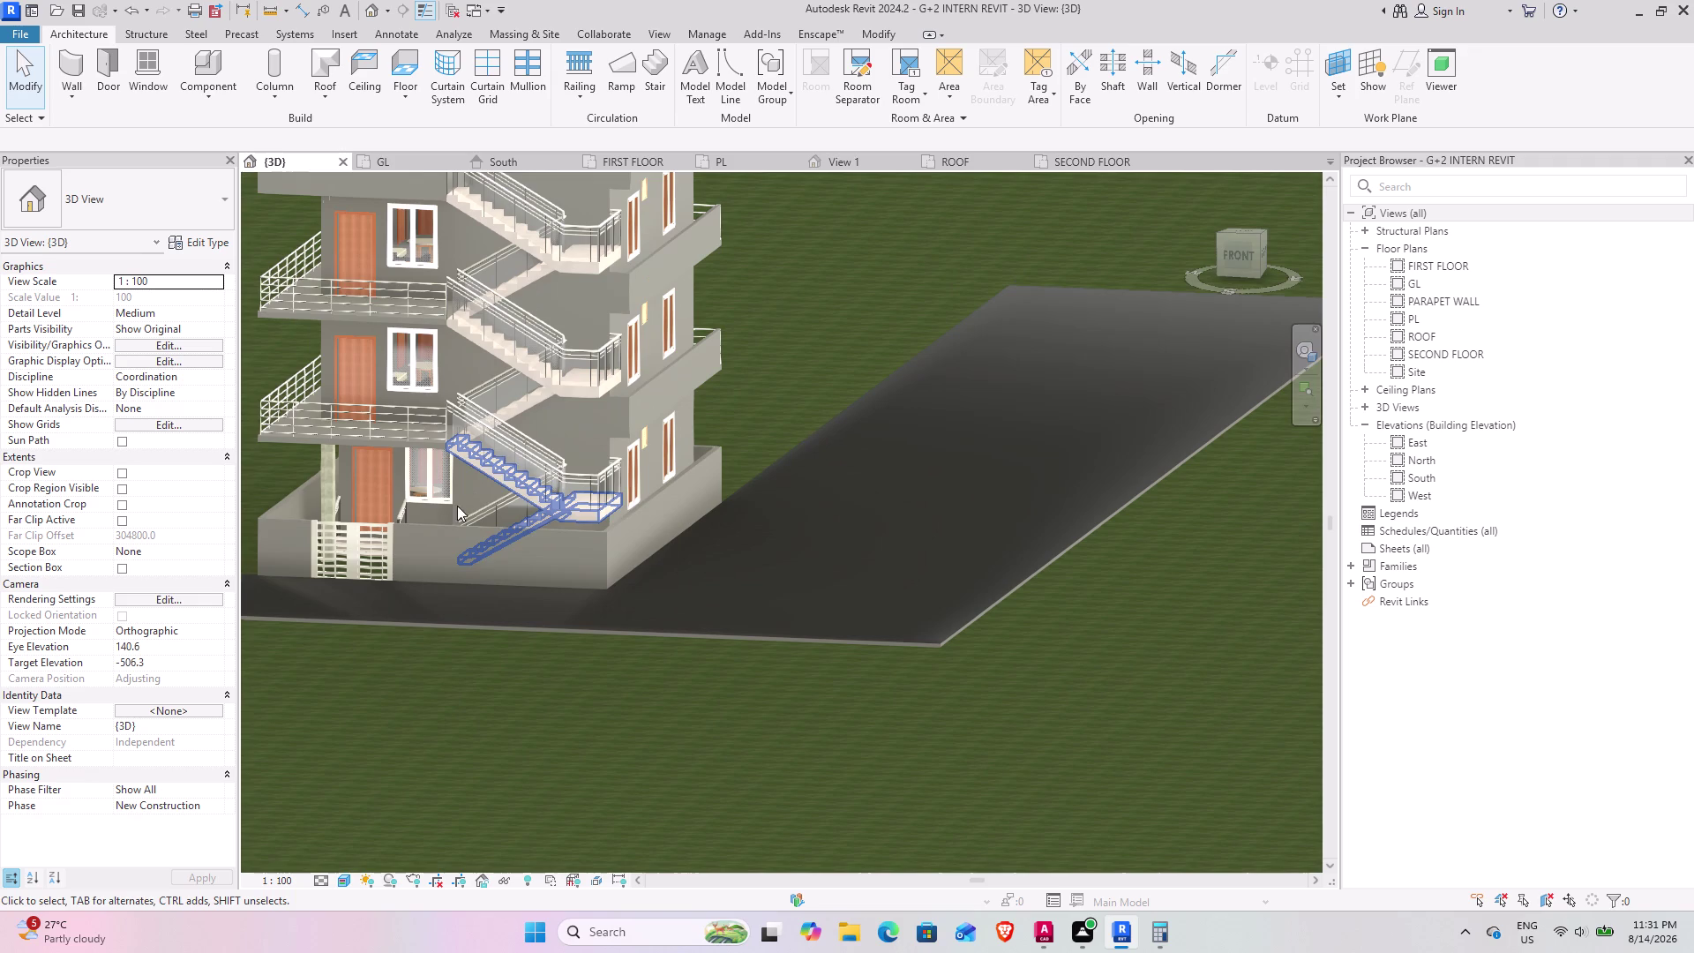
middle_drag(422, 513, 495, 523)
scroll(down, 3)
scroll(down, 3)
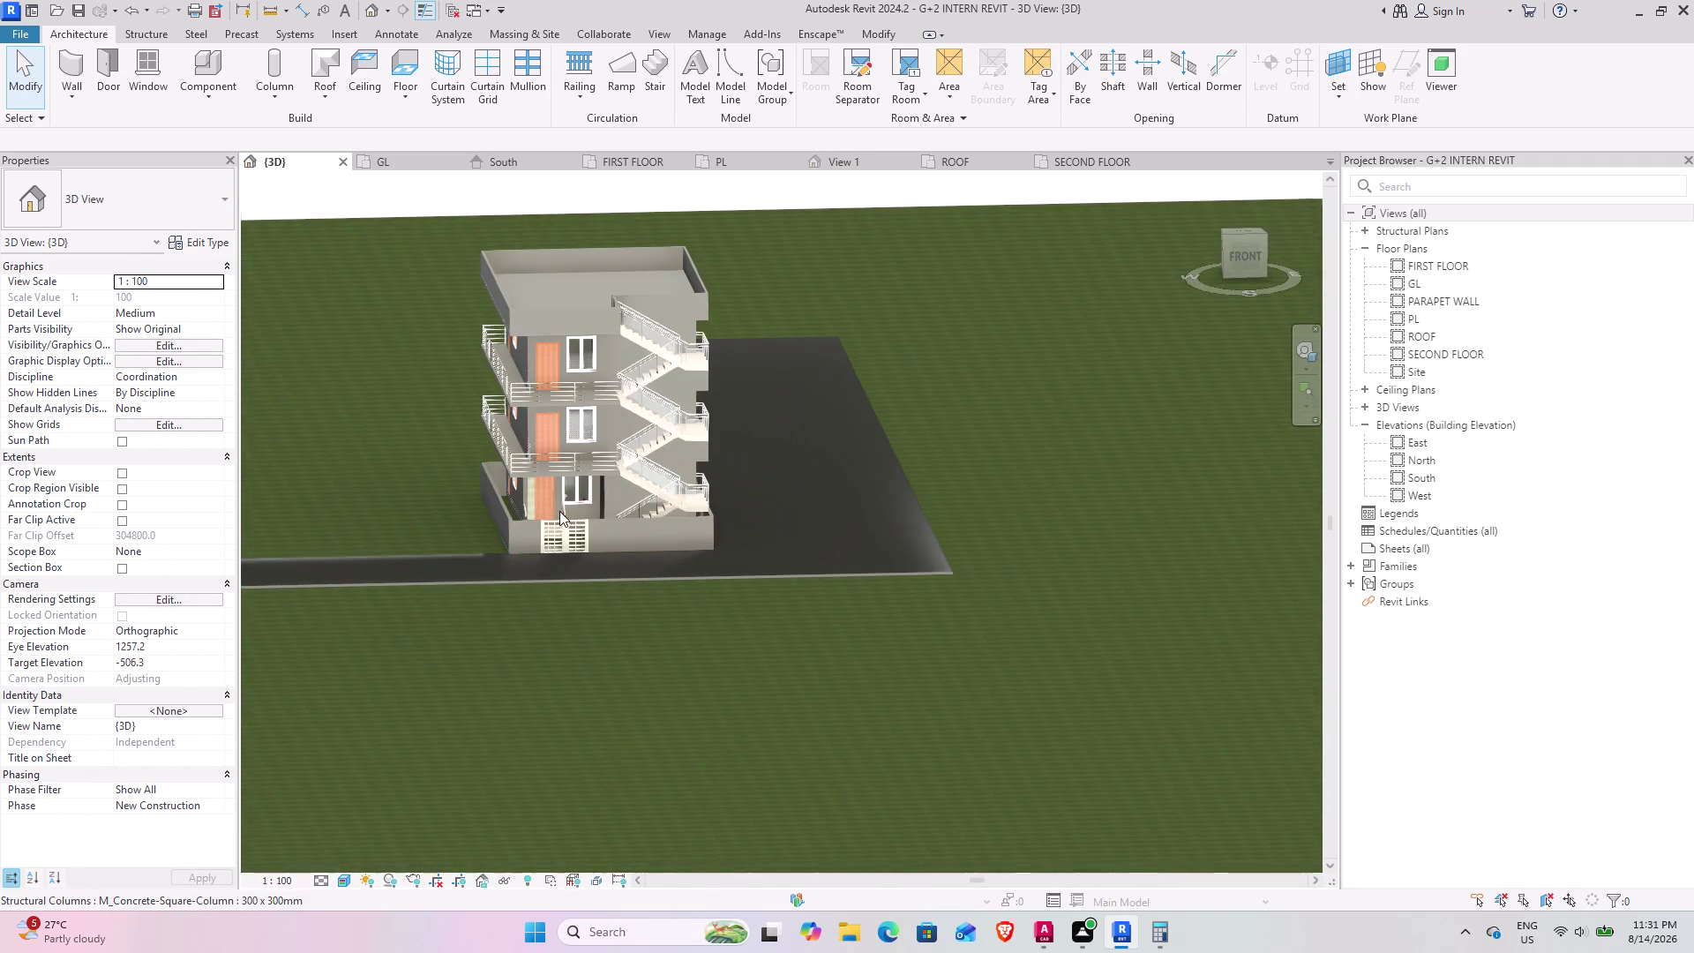
middle_drag(561, 511, 475, 515)
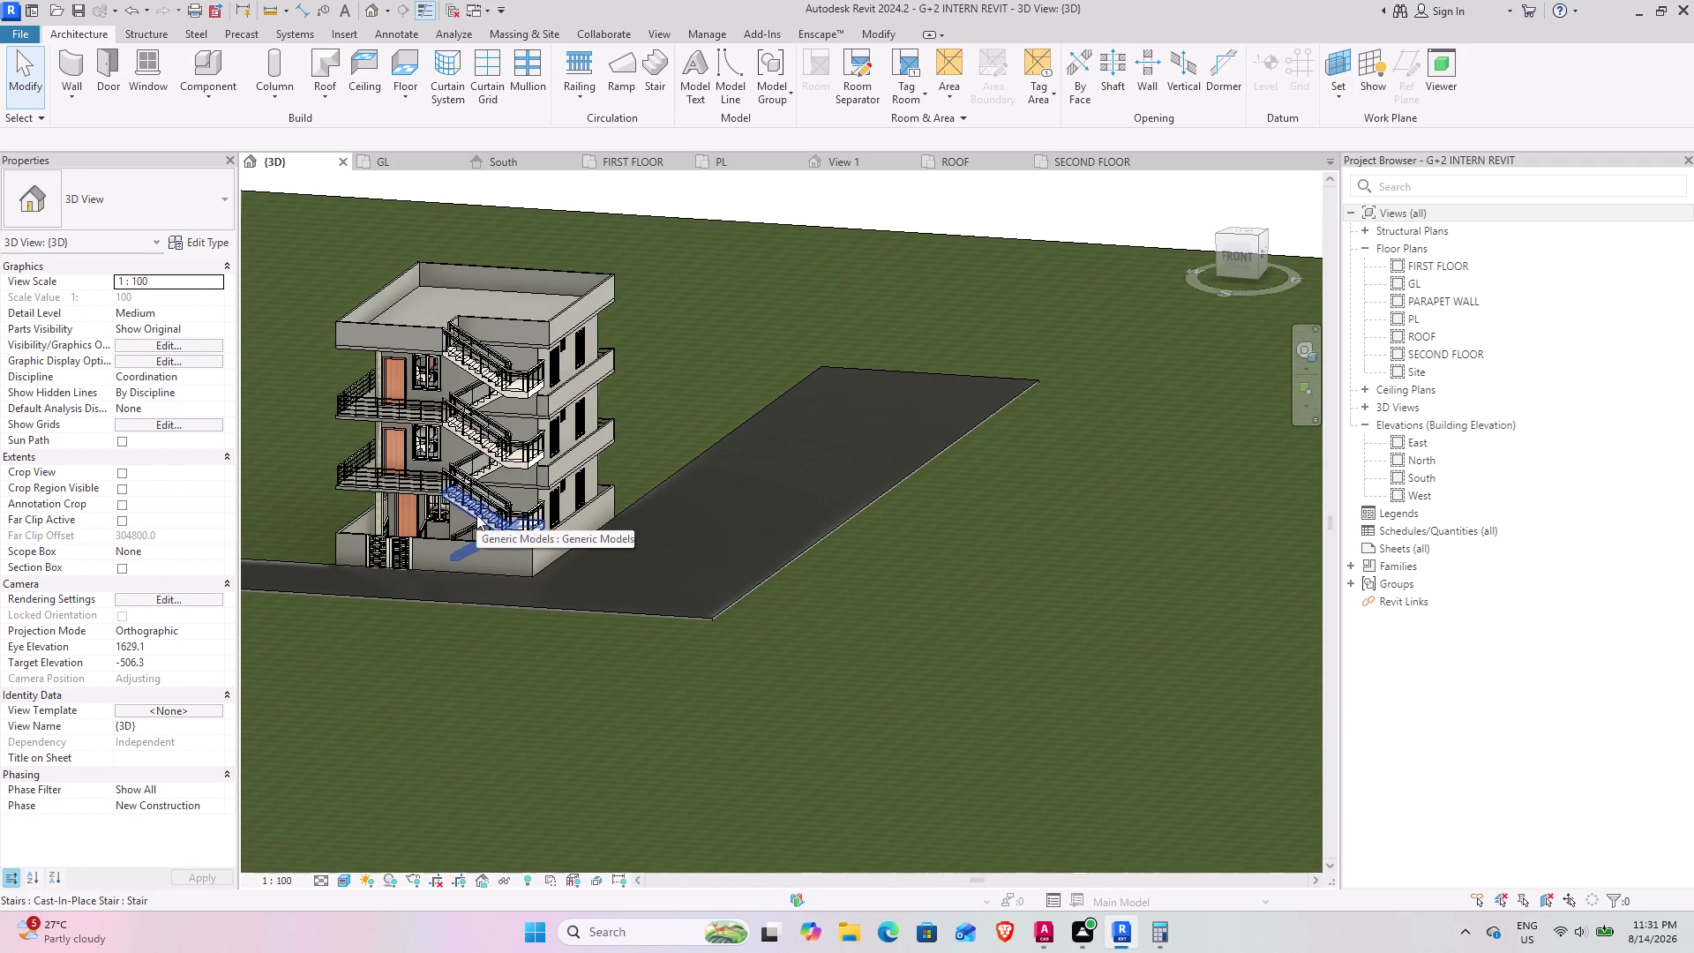